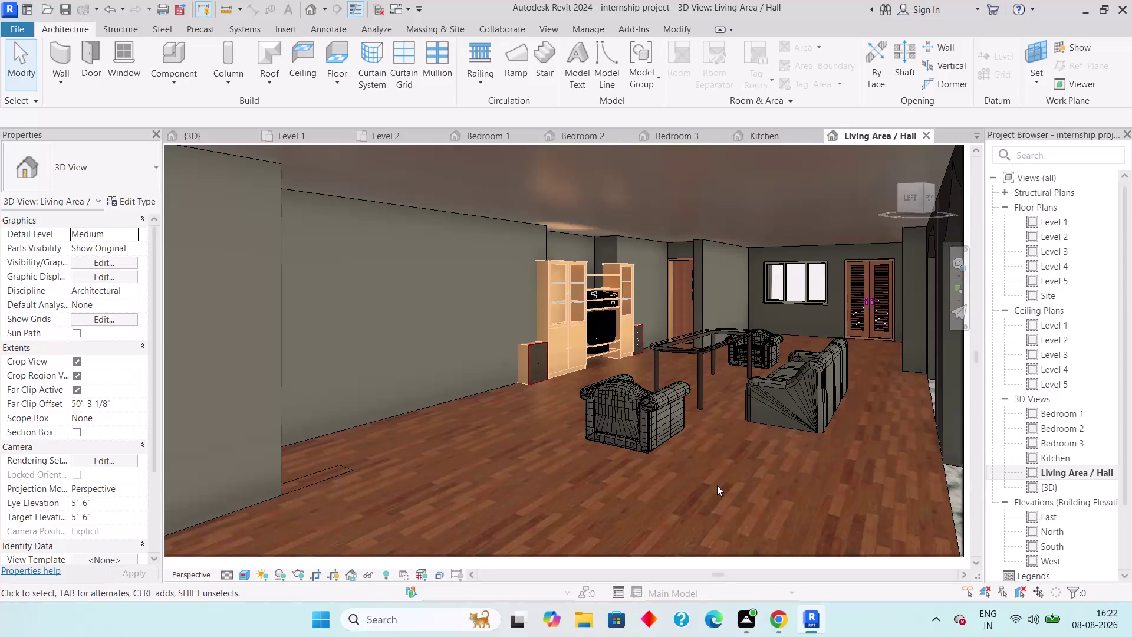
Pan and zoom around the furnished living area view.
scroll(down, 3)
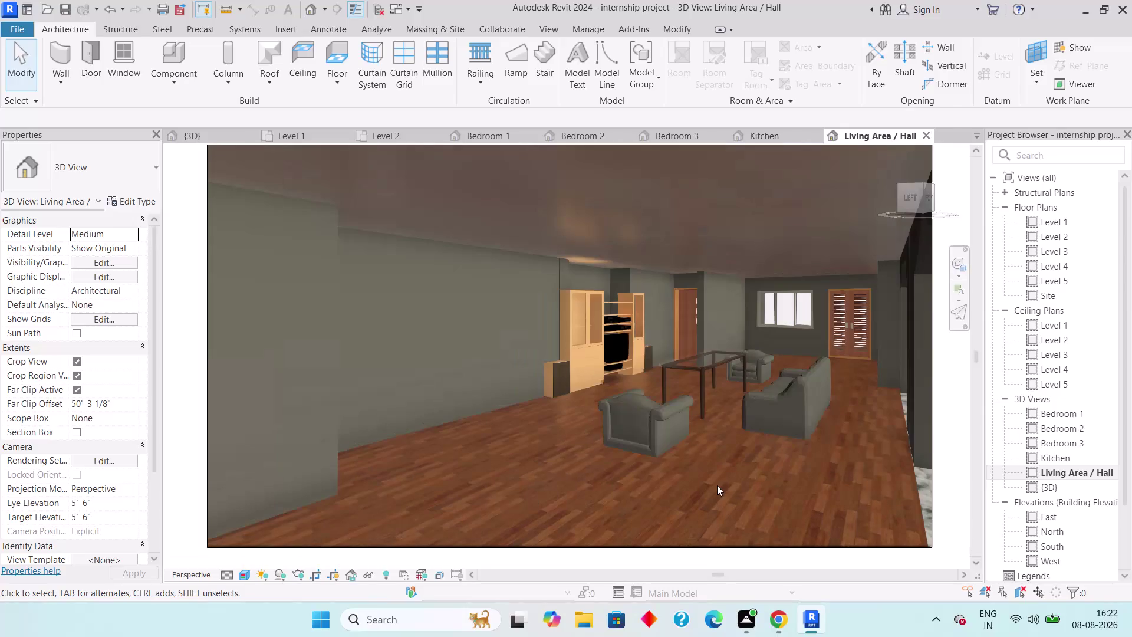
middle_drag(719, 489, 722, 520)
scroll(up, 3)
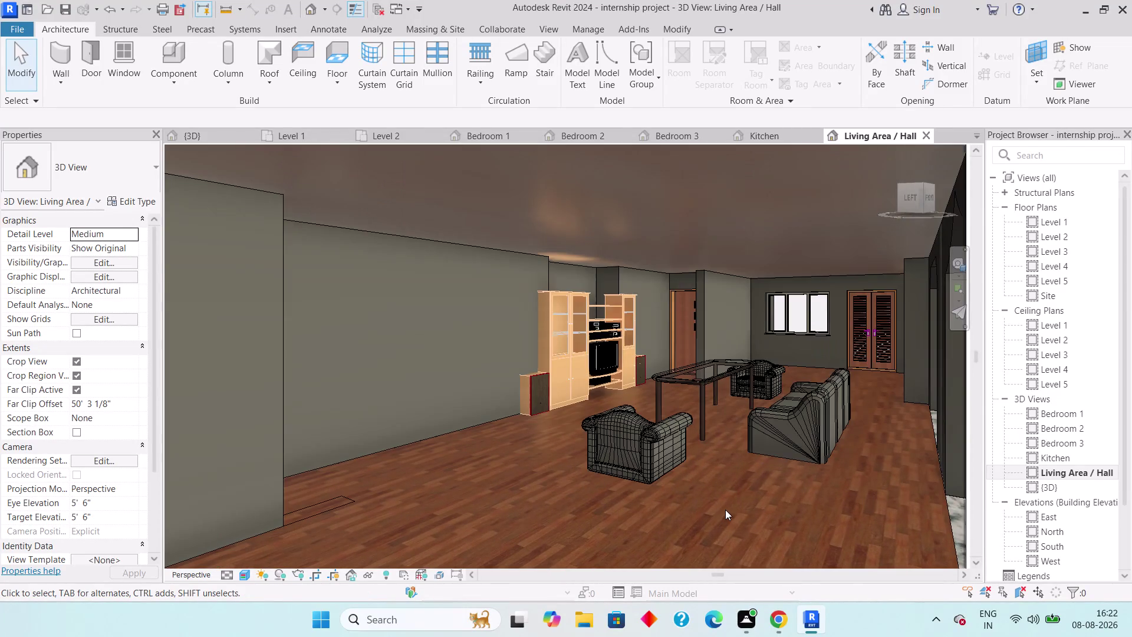
scroll(down, 3)
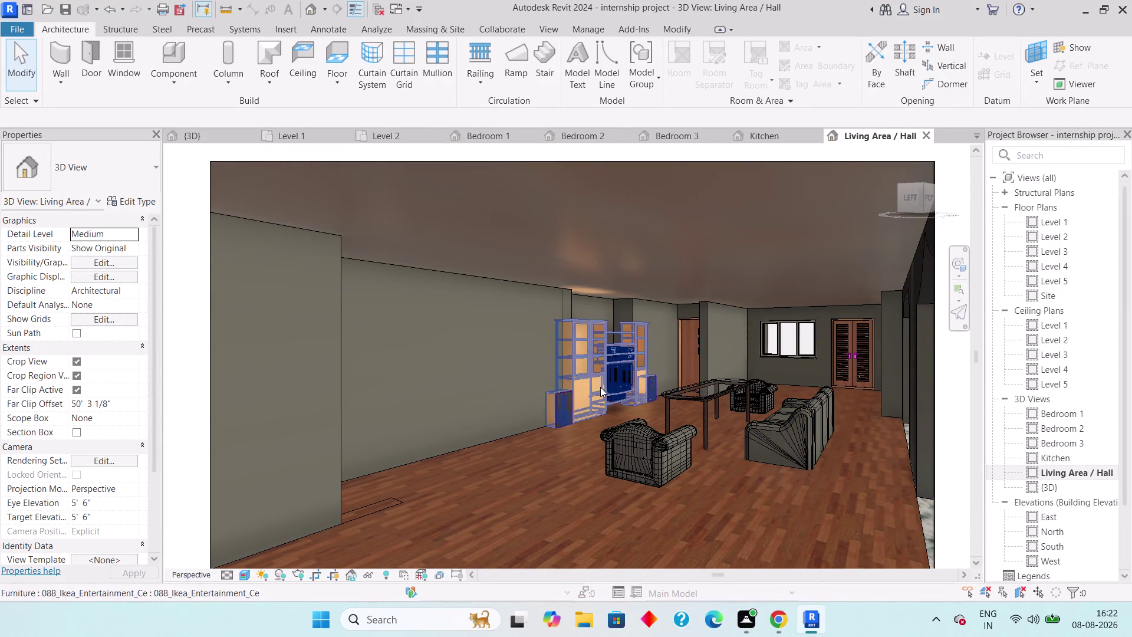
scroll(up, 3)
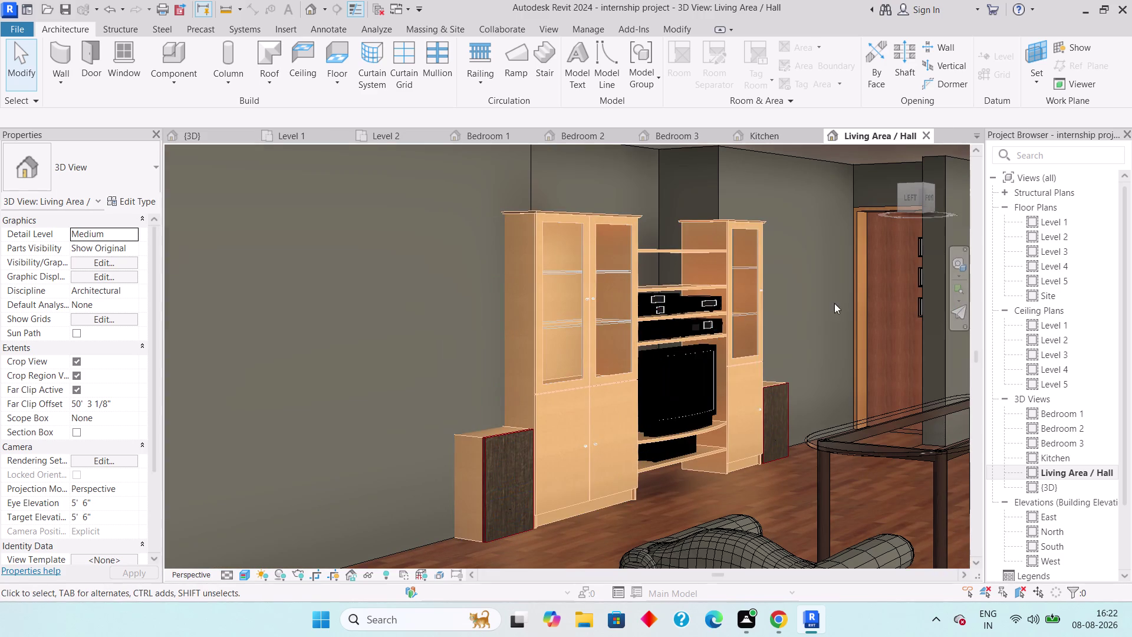
scroll(down, 3)
scroll(down, 3)
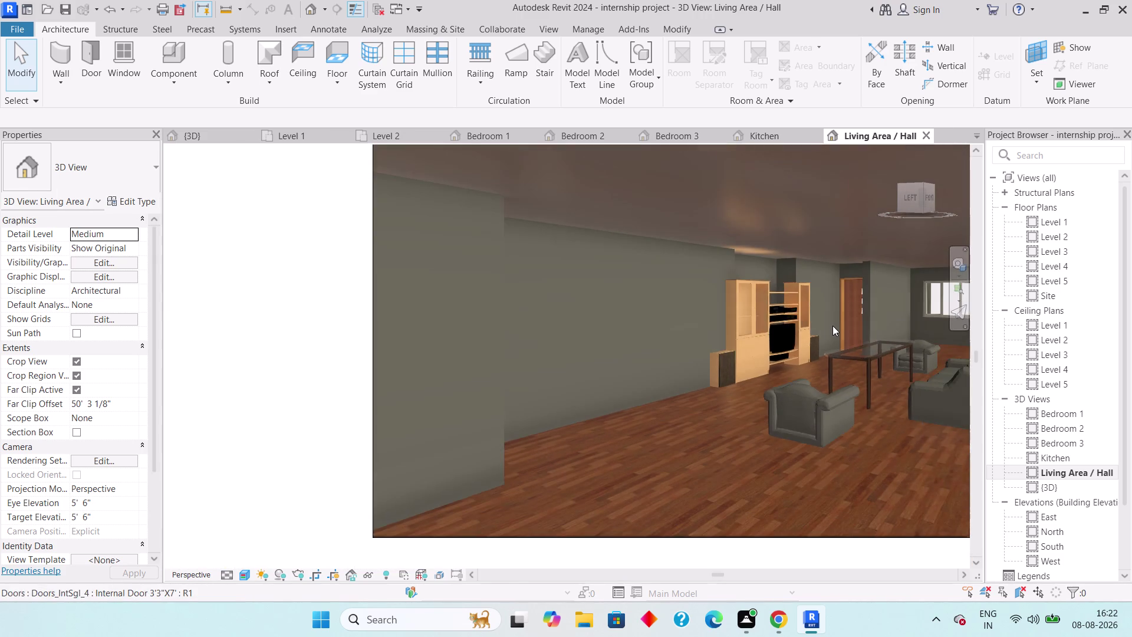
scroll(down, 3)
middle_drag(700, 379, 671, 413)
scroll(up, 3)
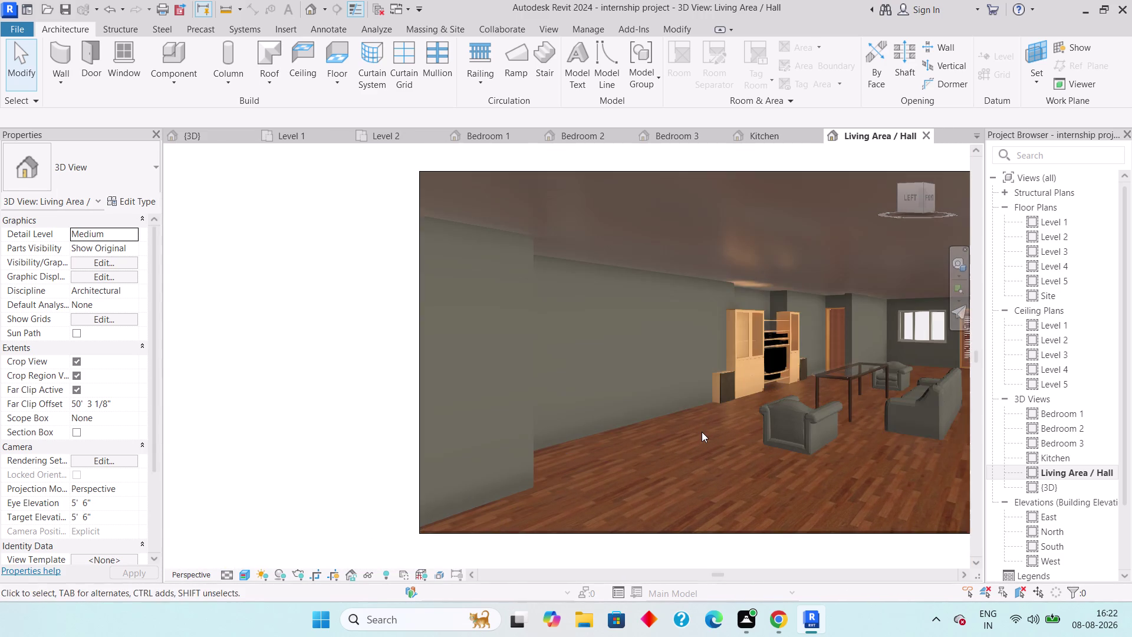
middle_drag(702, 431, 616, 444)
middle_drag(620, 439, 560, 435)
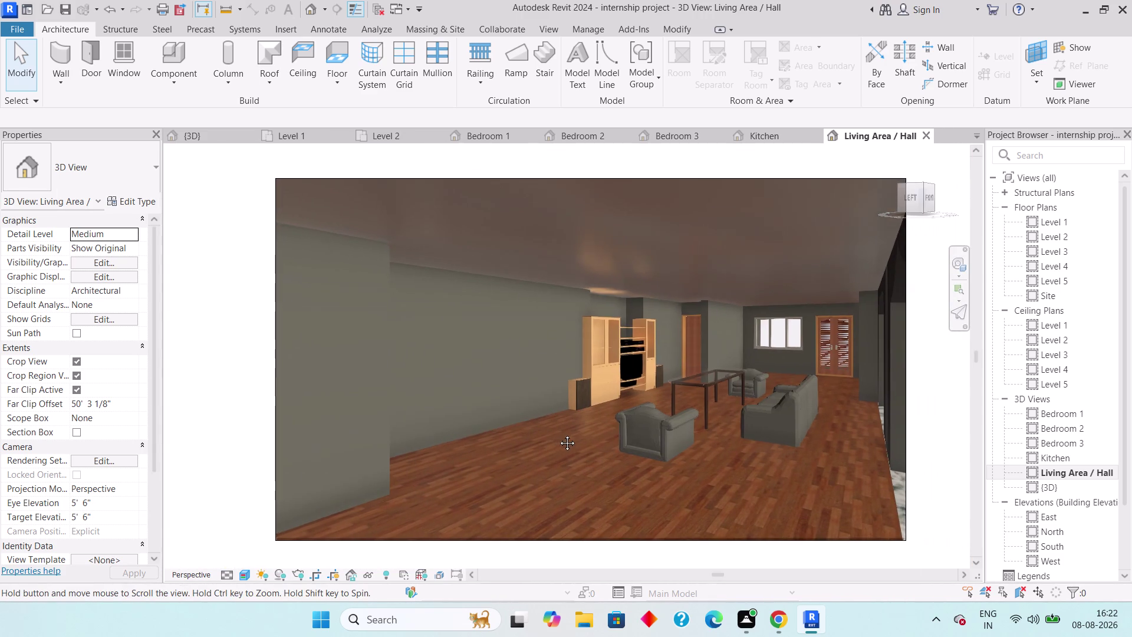
middle_drag(560, 434, 546, 434)
scroll(up, 3)
middle_drag(557, 442, 565, 451)
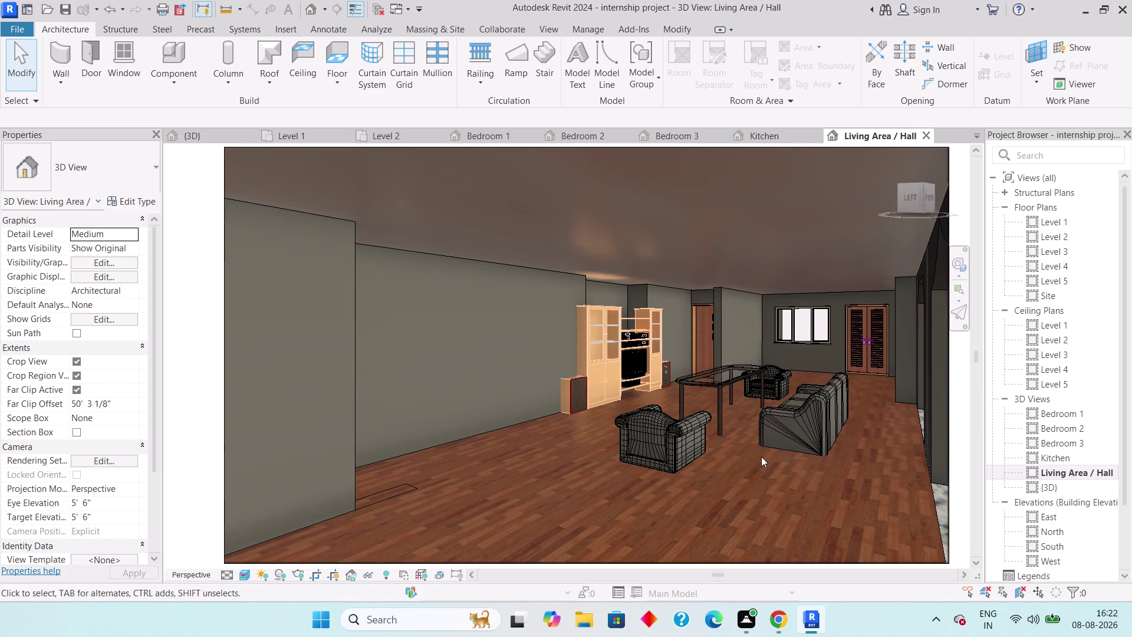
scroll(up, 3)
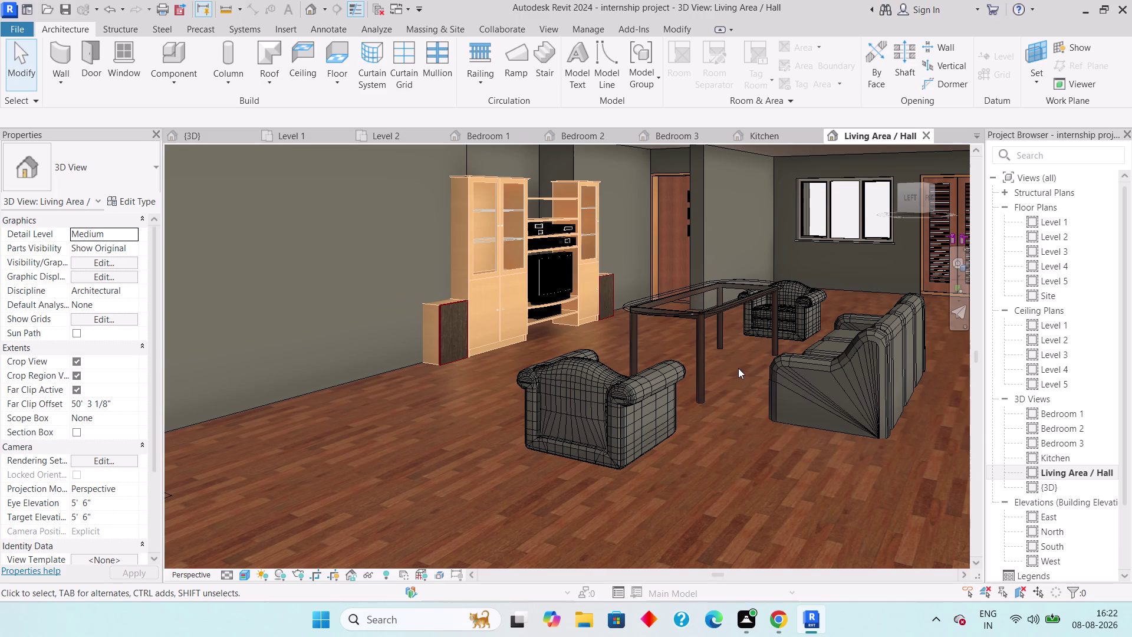
scroll(down, 3)
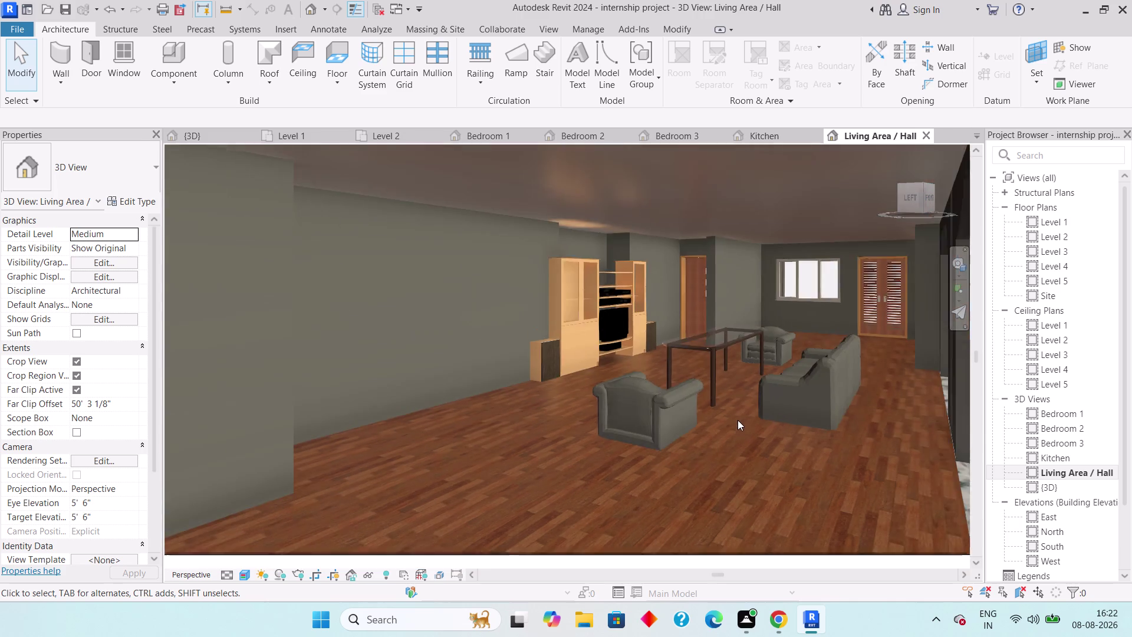
scroll(down, 3)
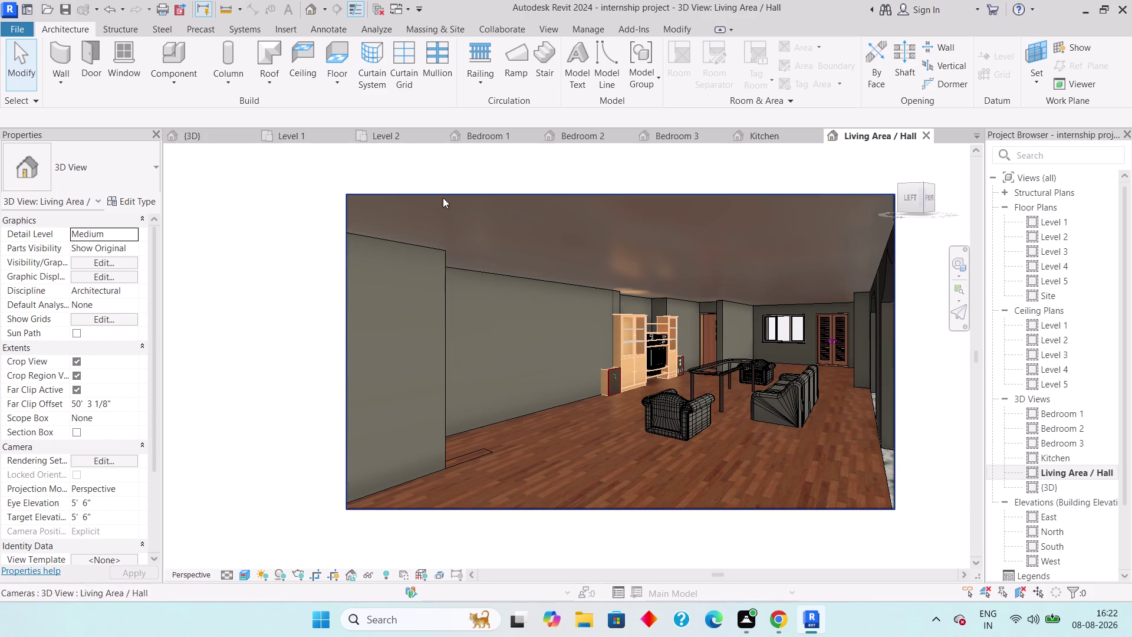
Switch to the overall {3D} house view and open the Material Browser.
click(209, 138)
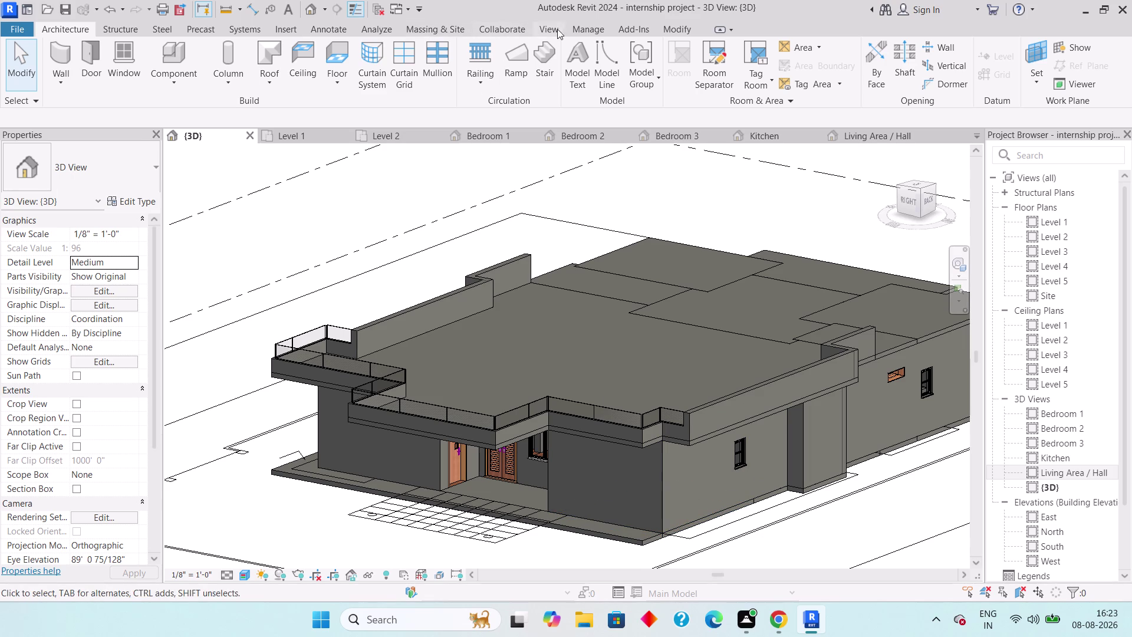
click(587, 27)
click(64, 59)
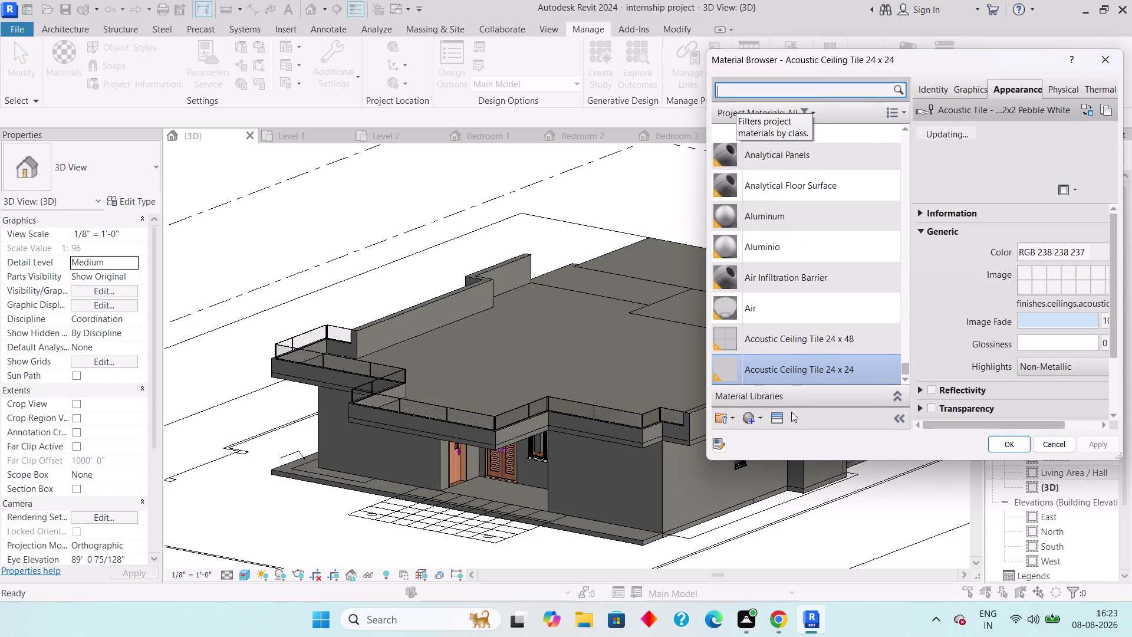
Create a new material named 'Beige Colour', then bring up the Asset Browser.
click(750, 417)
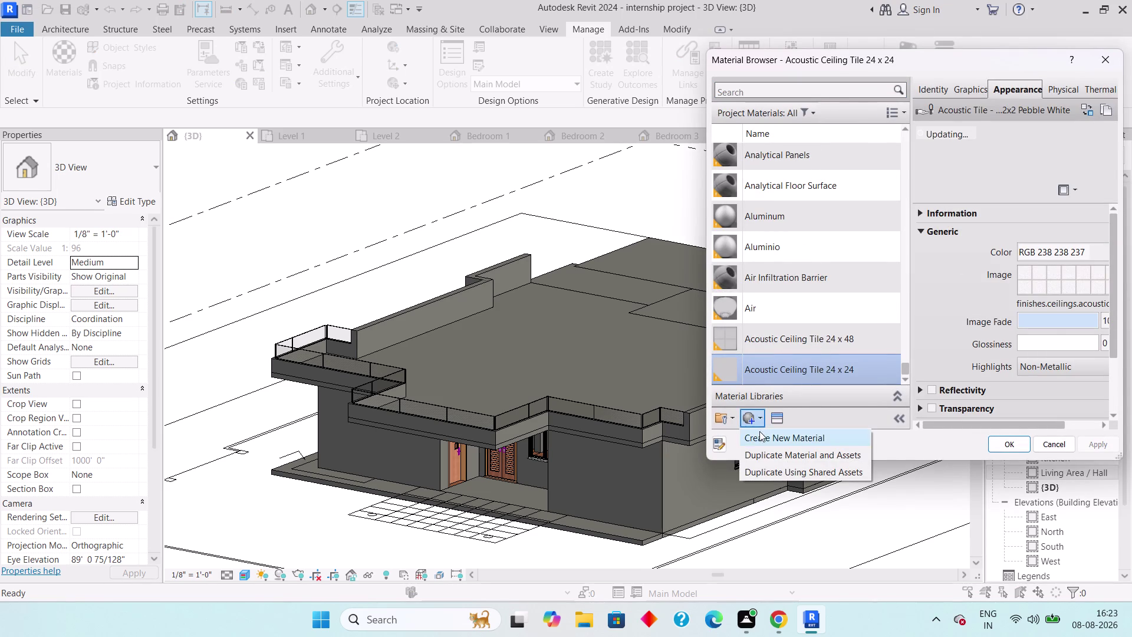
click(761, 433)
right_click(765, 262)
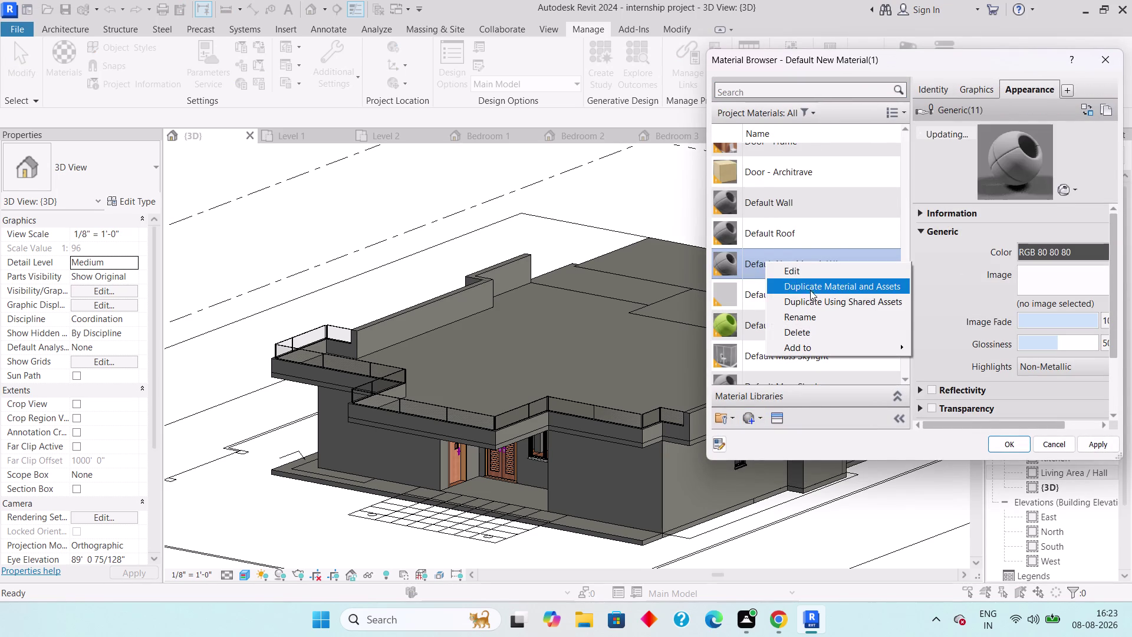
click(813, 309)
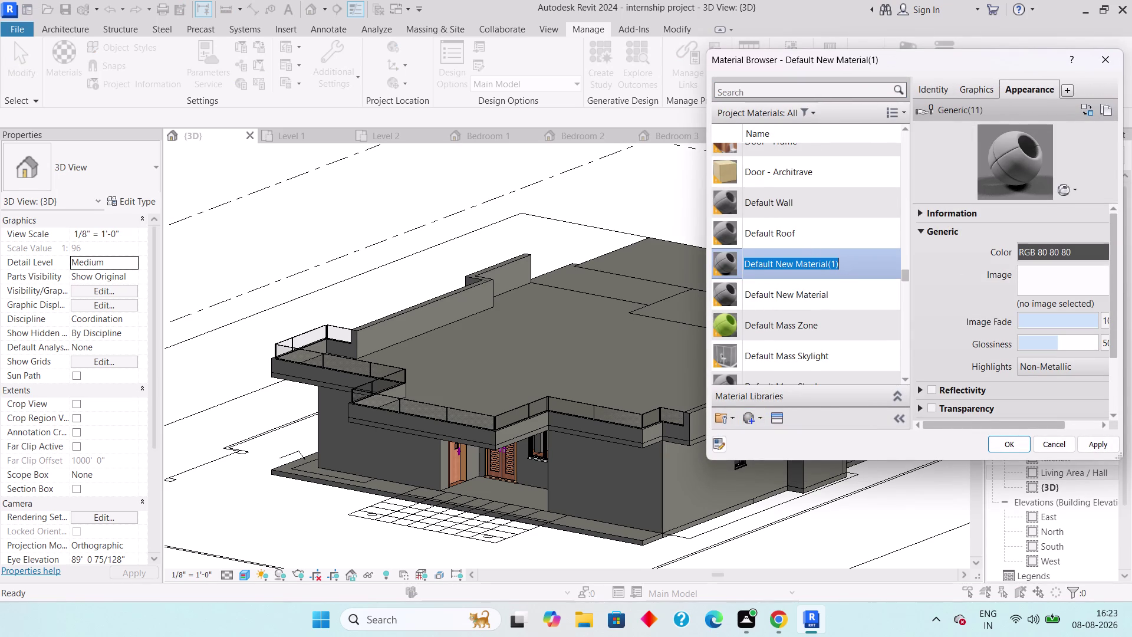
key(shift+b)
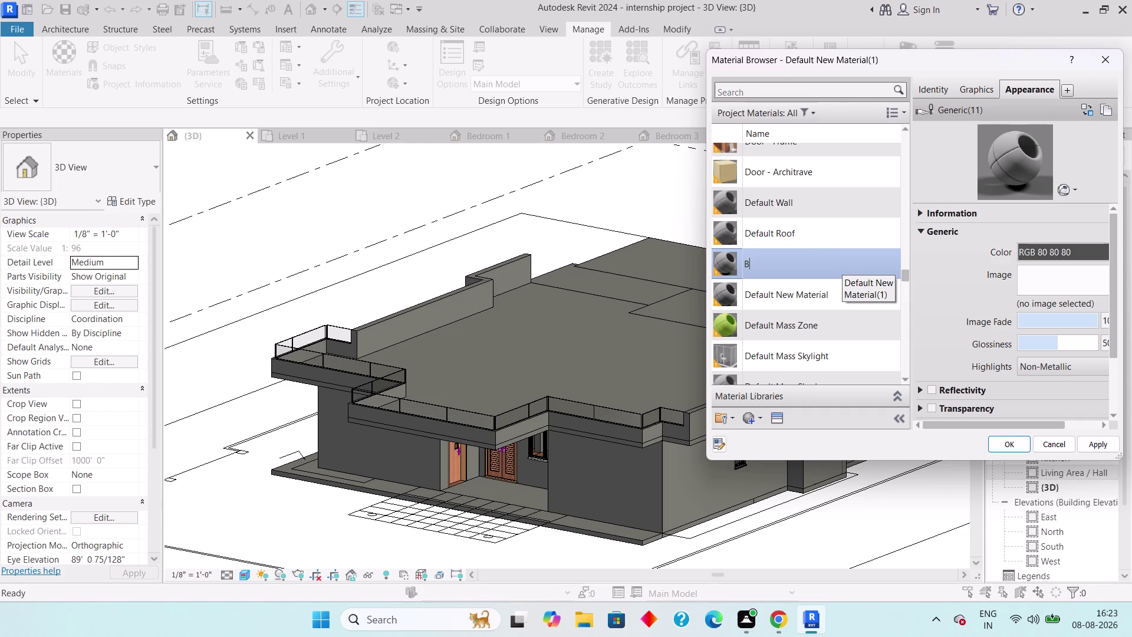
text(ei)
text(ge)
key(space)
text(C)
text(olour)
key(Return)
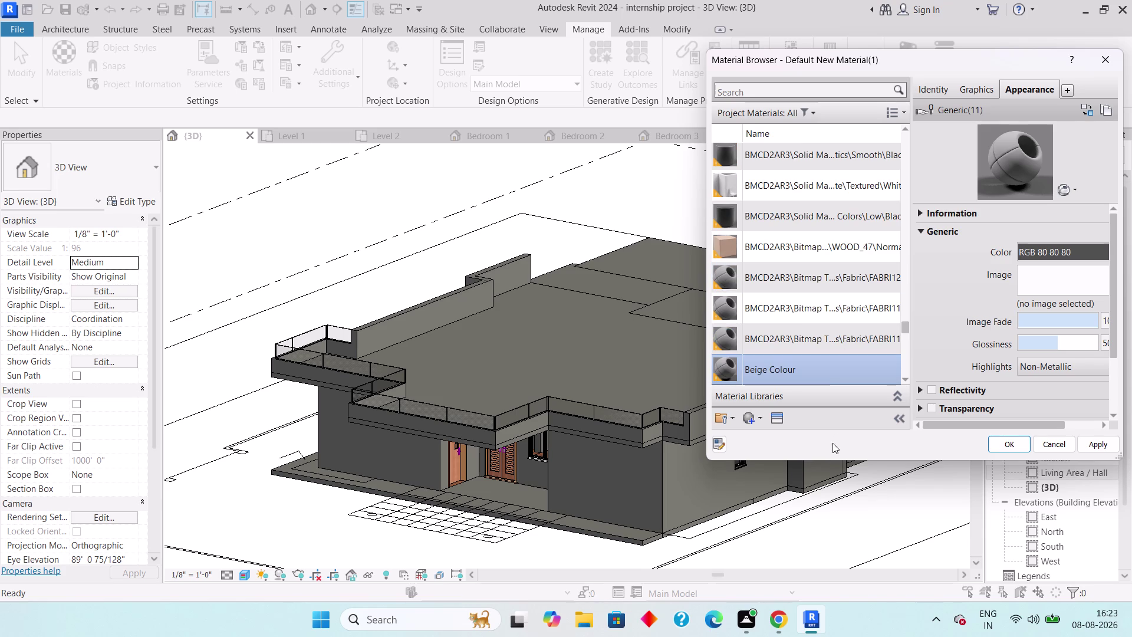
click(775, 421)
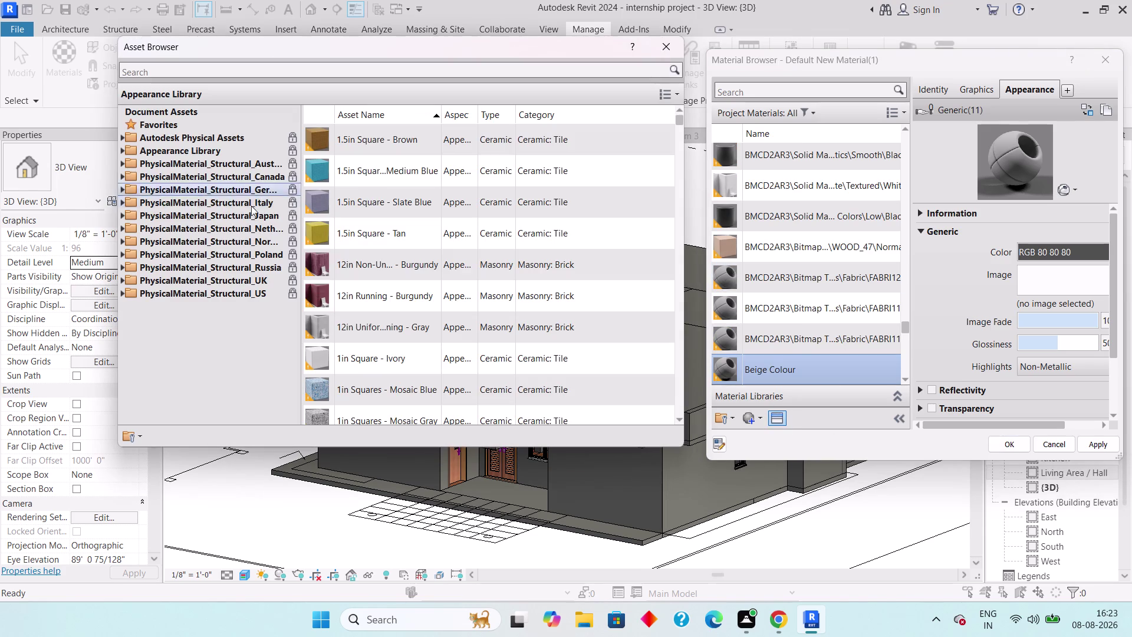
Search the Appearance Library for 'beige' assets.
double_click(214, 151)
click(255, 66)
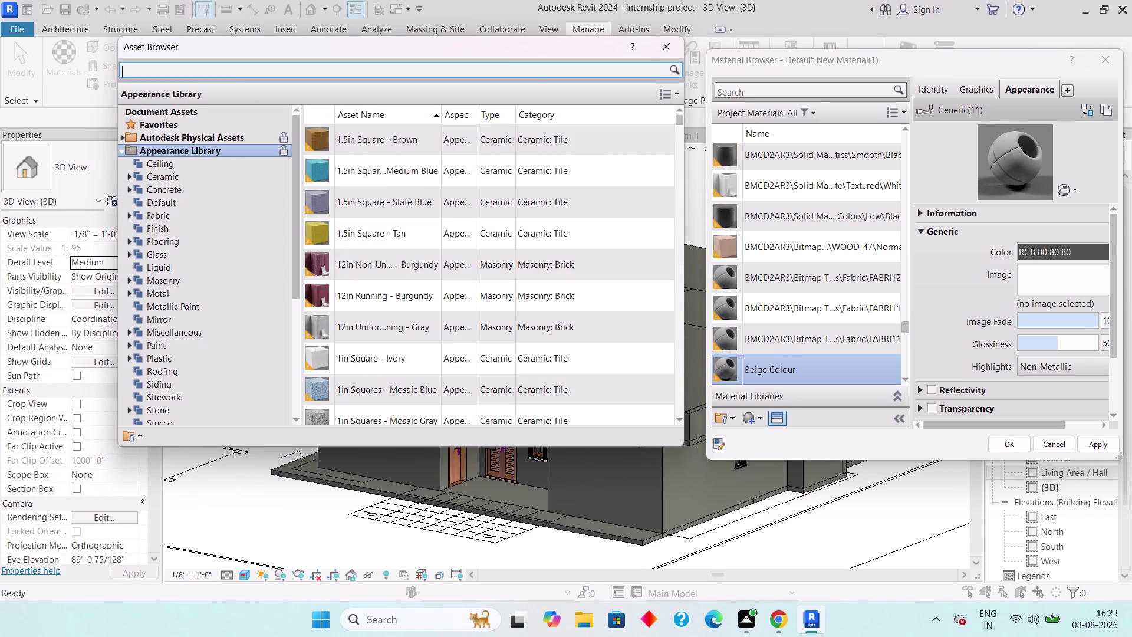
text(bei)
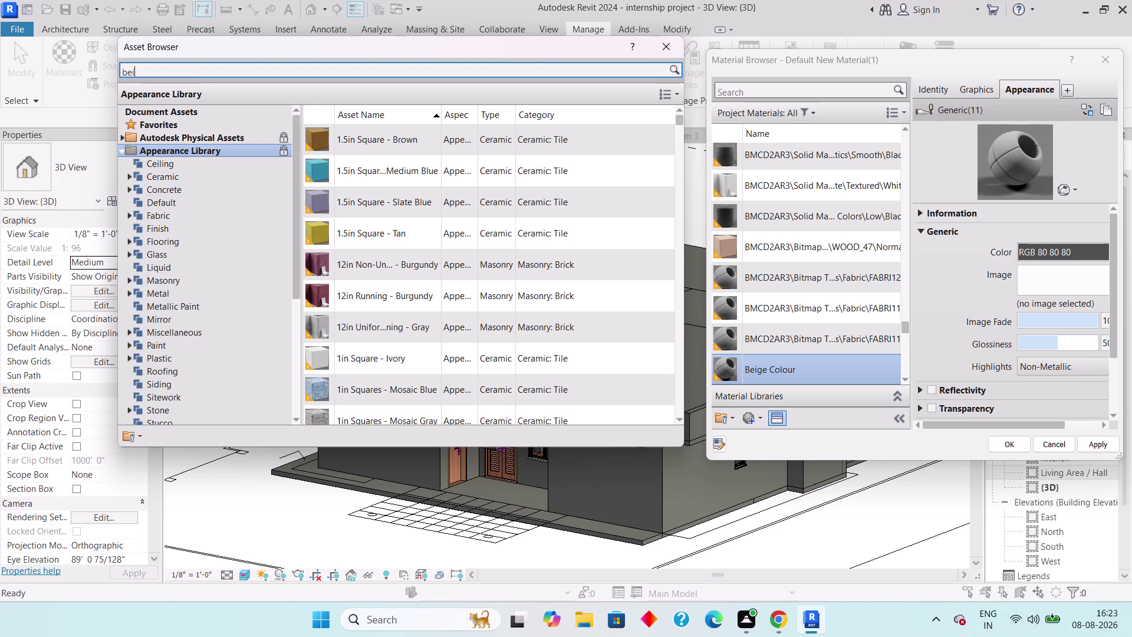
text(g)
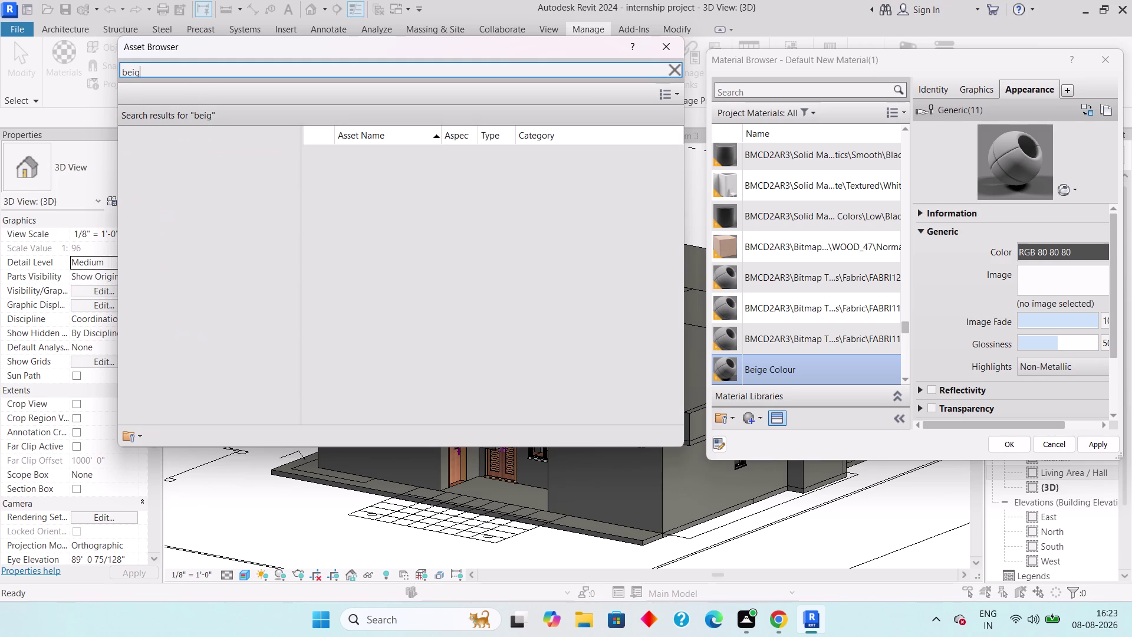
key(e)
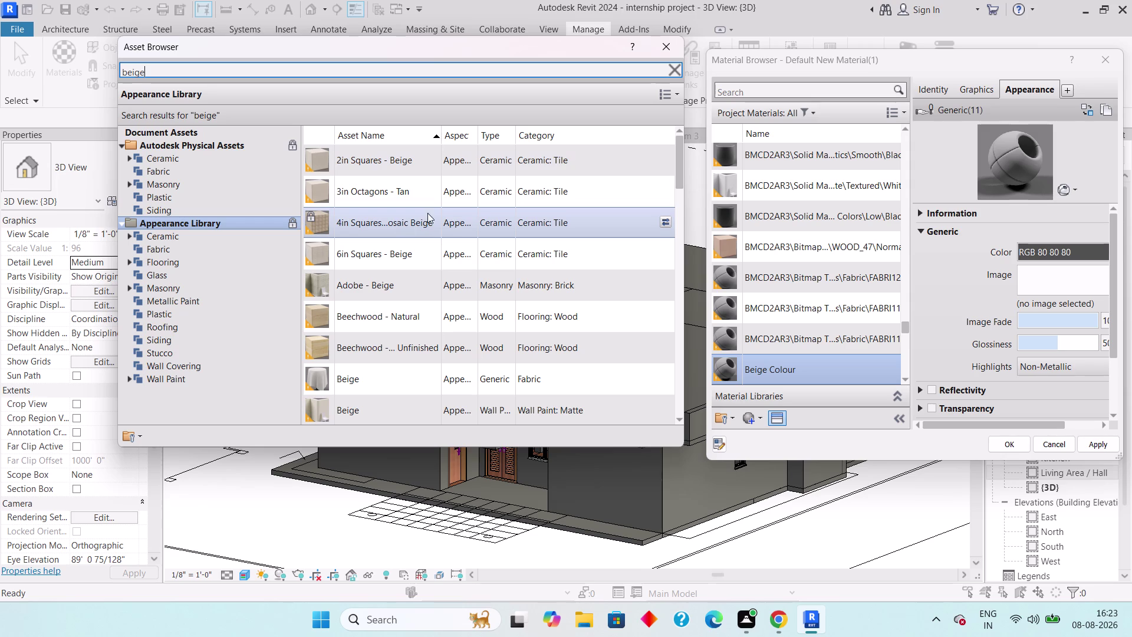
Apply the 1.5in Square - Brown ceramic appearance, then close both browsers.
click(318, 217)
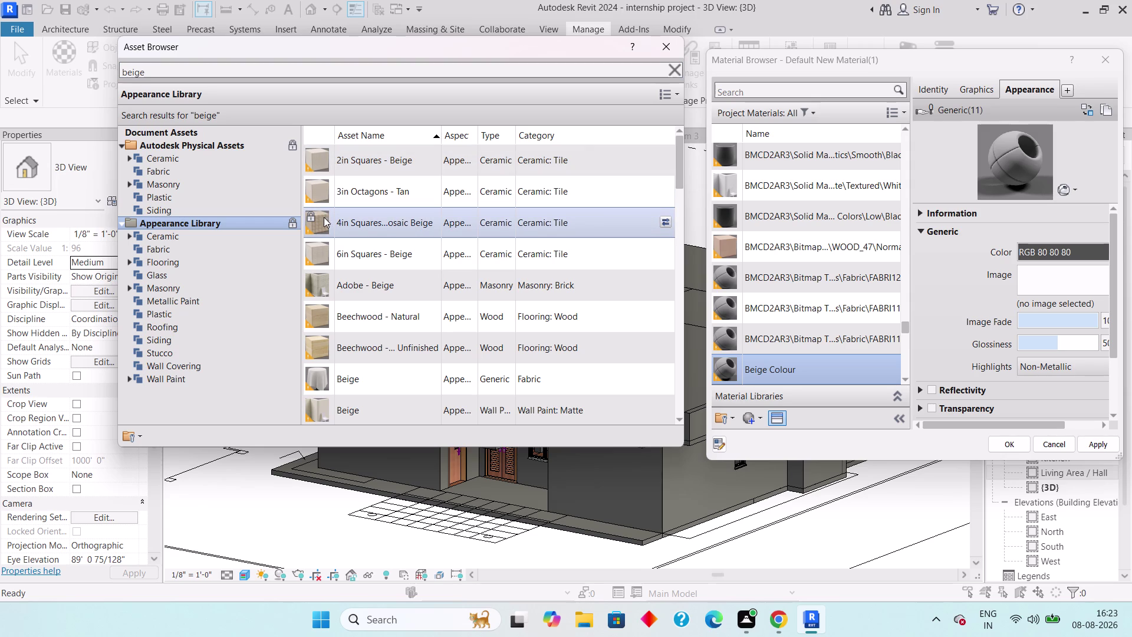
click(664, 220)
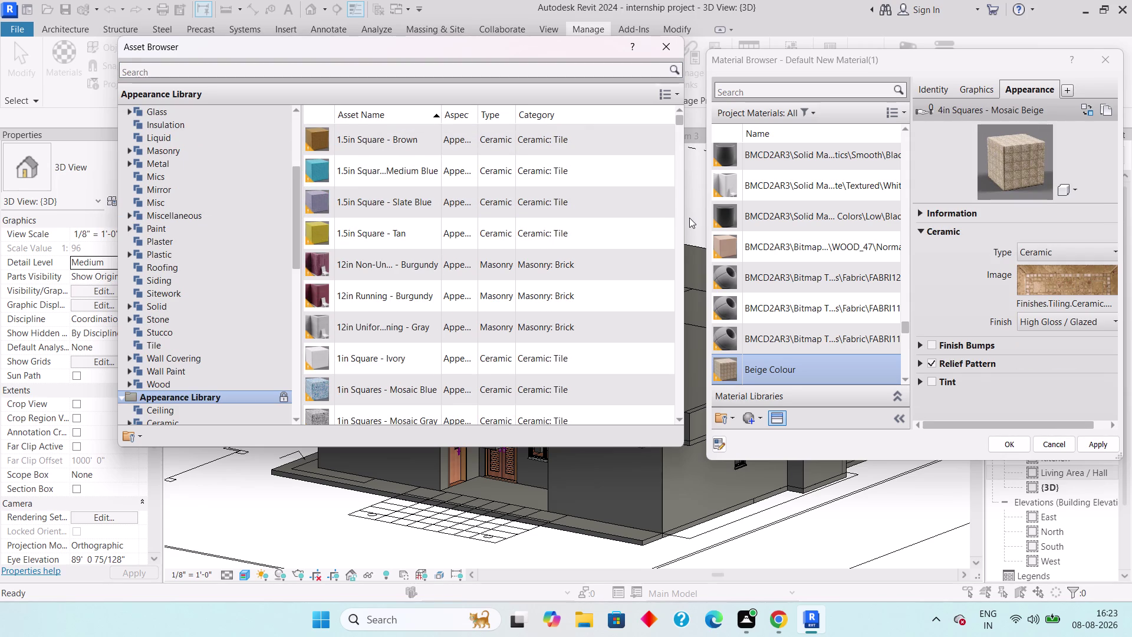
click(661, 134)
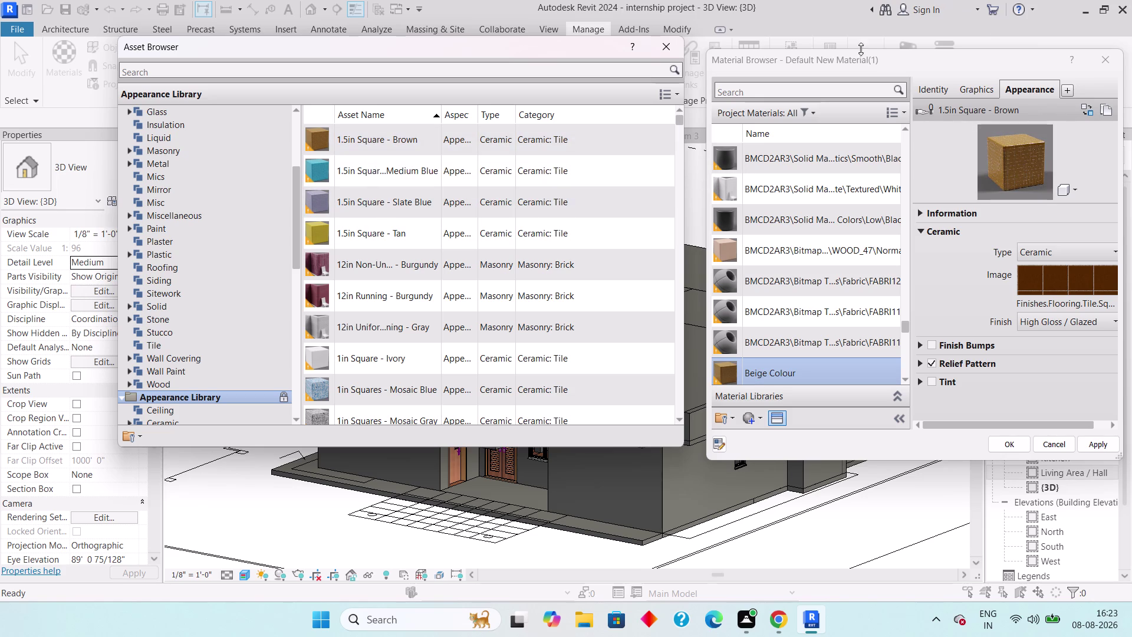
click(674, 42)
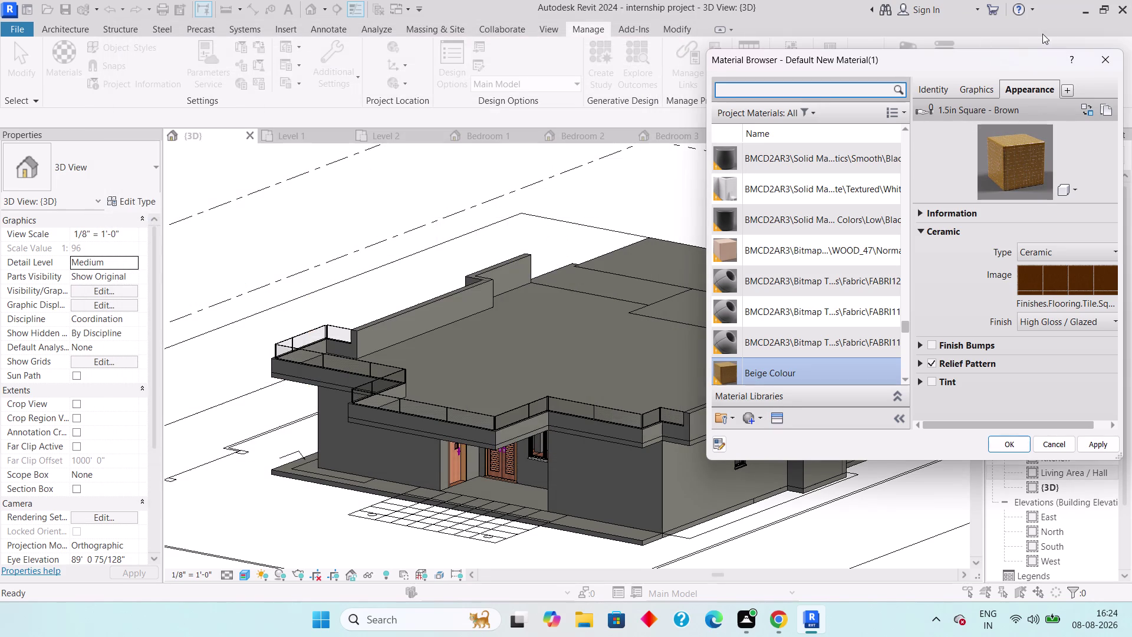
click(1103, 51)
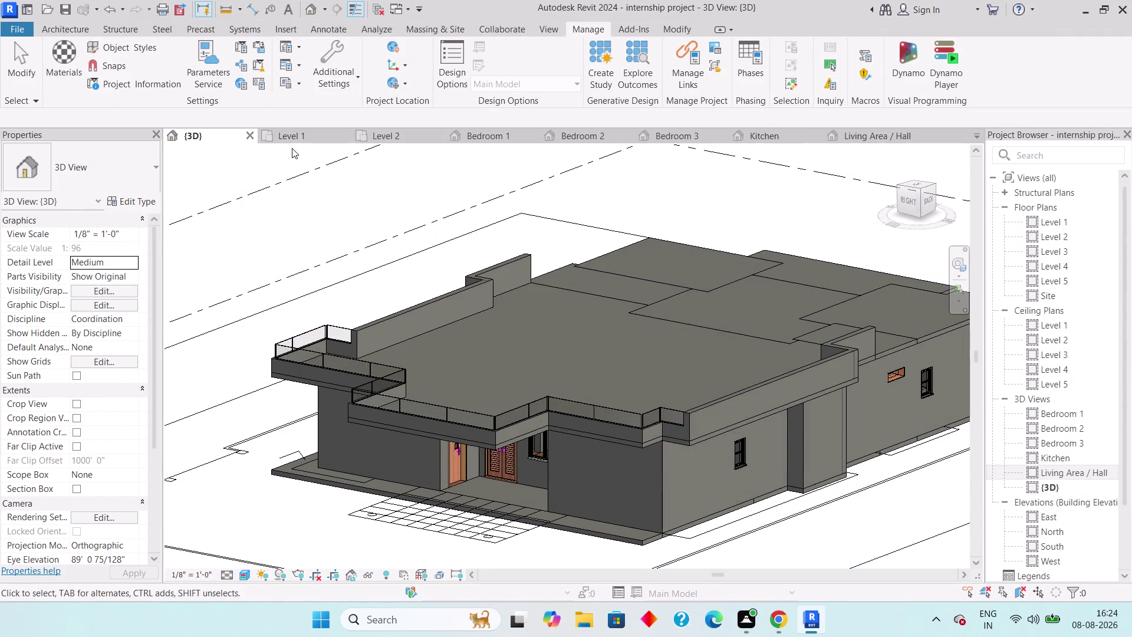
click(293, 140)
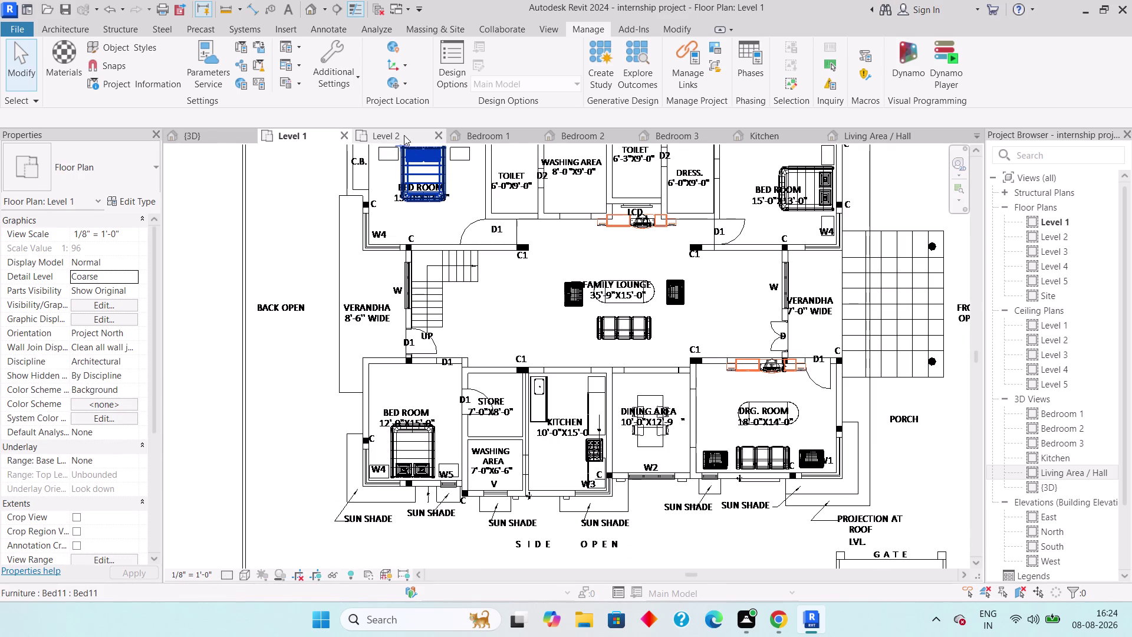
click(189, 139)
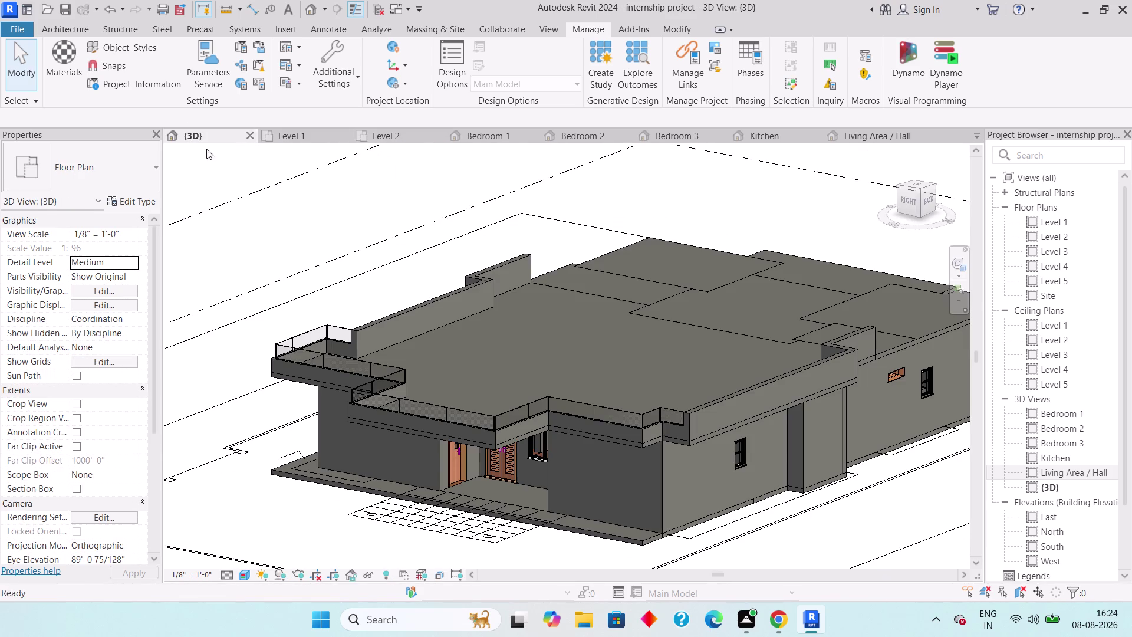
click(317, 133)
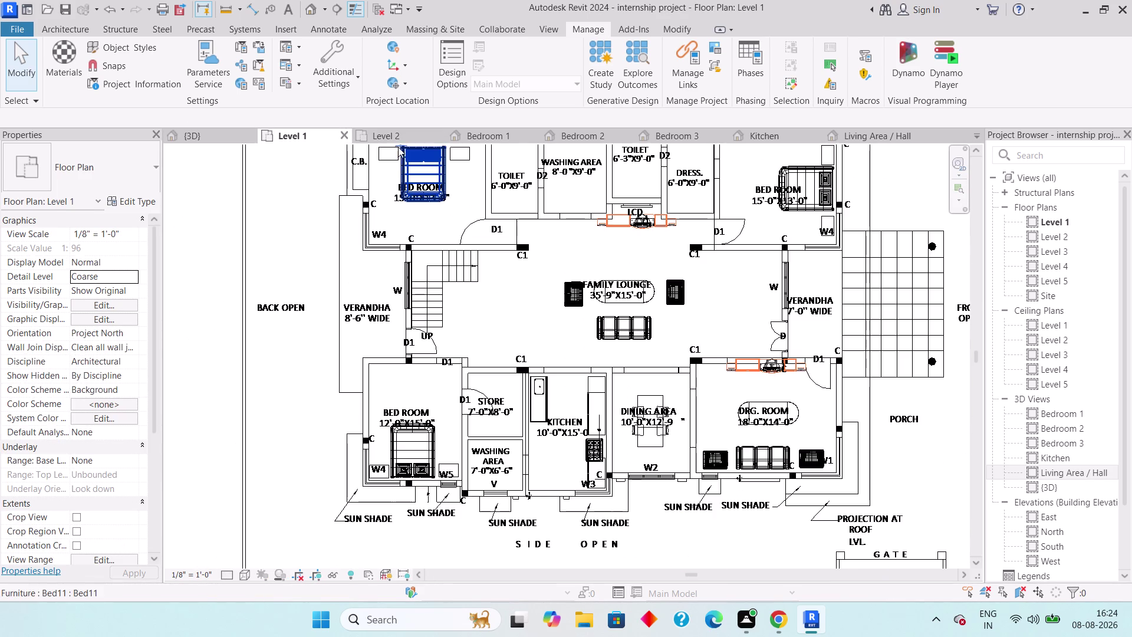
click(398, 136)
click(505, 128)
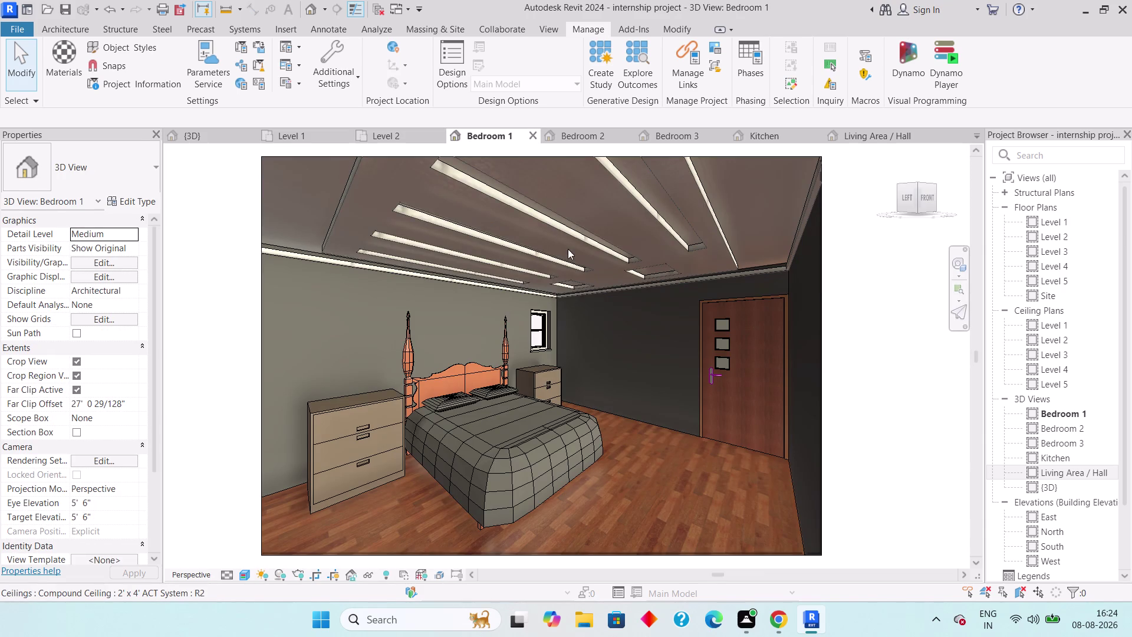
key(Right)
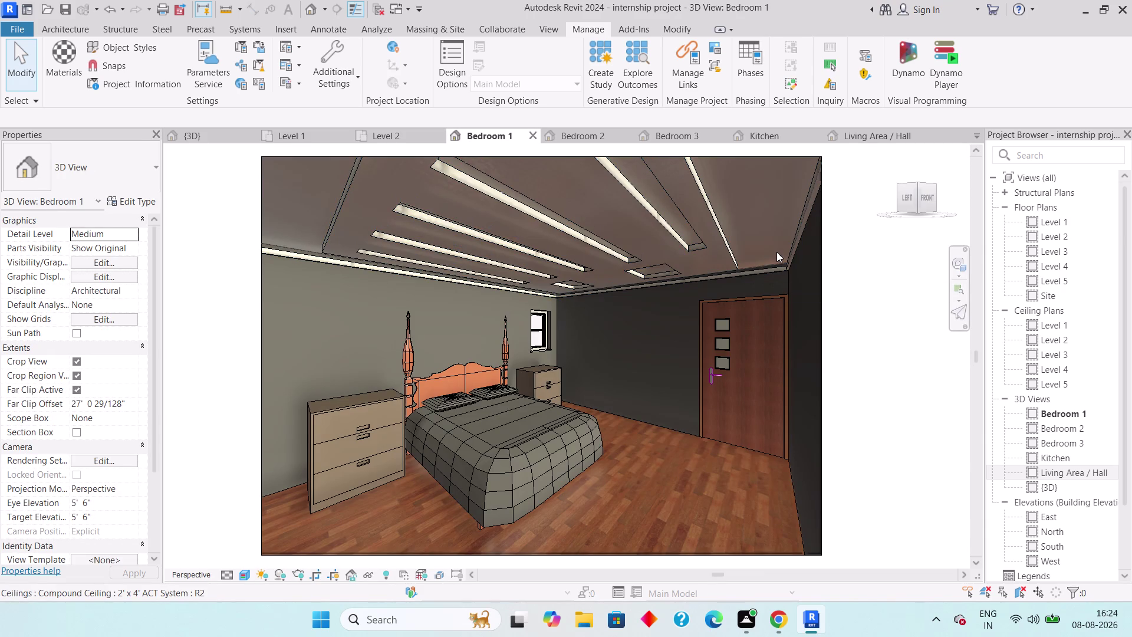
click(579, 134)
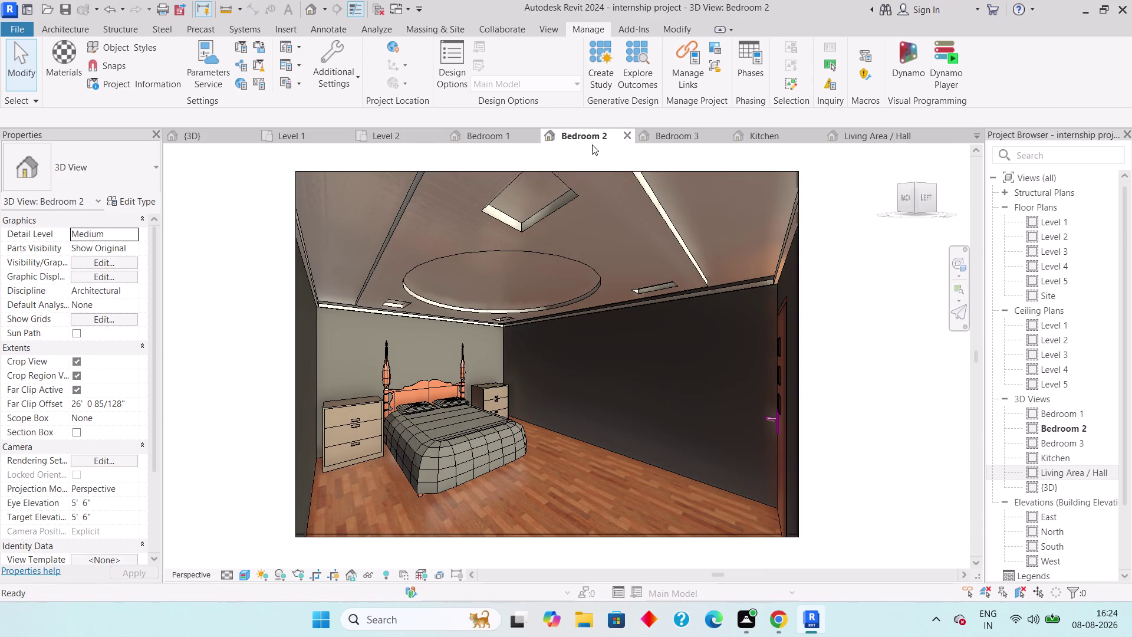
click(690, 142)
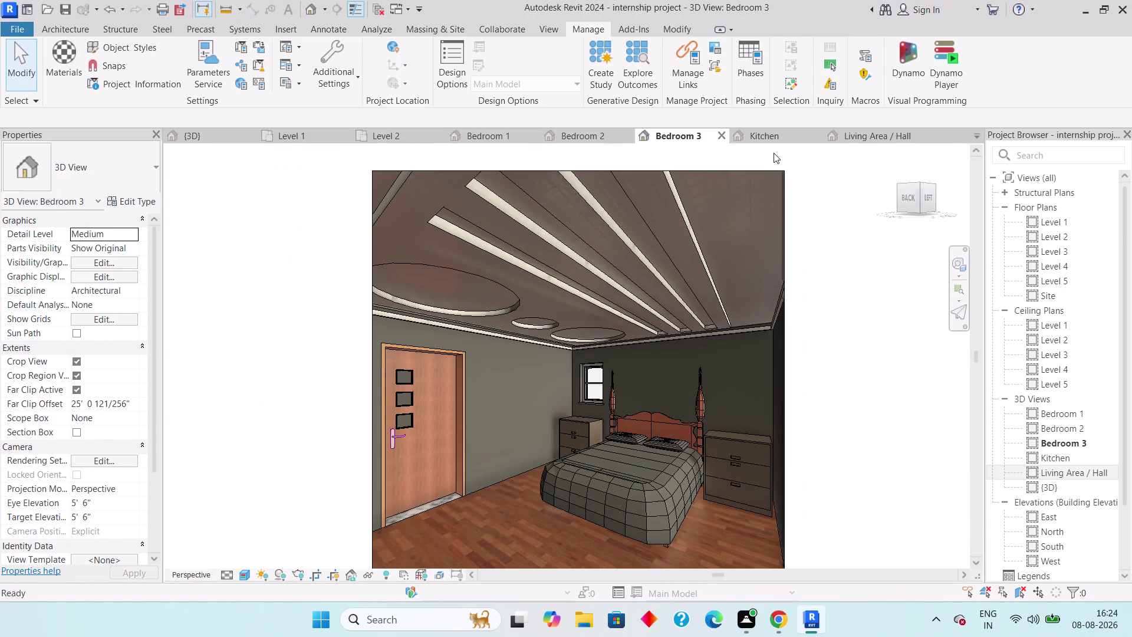
click(774, 140)
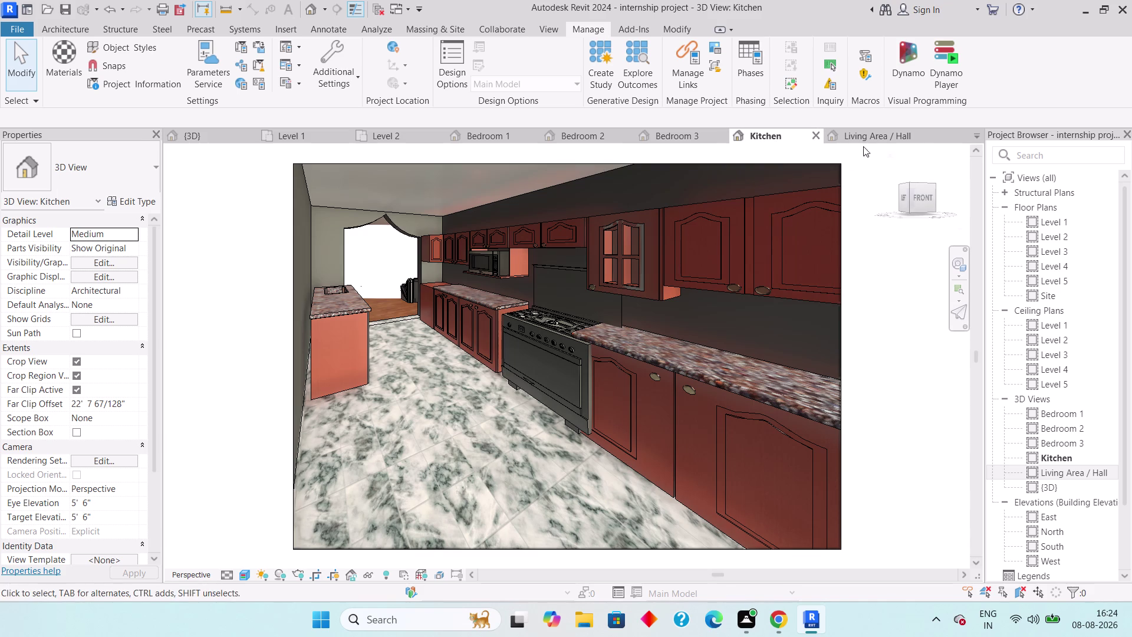
click(871, 137)
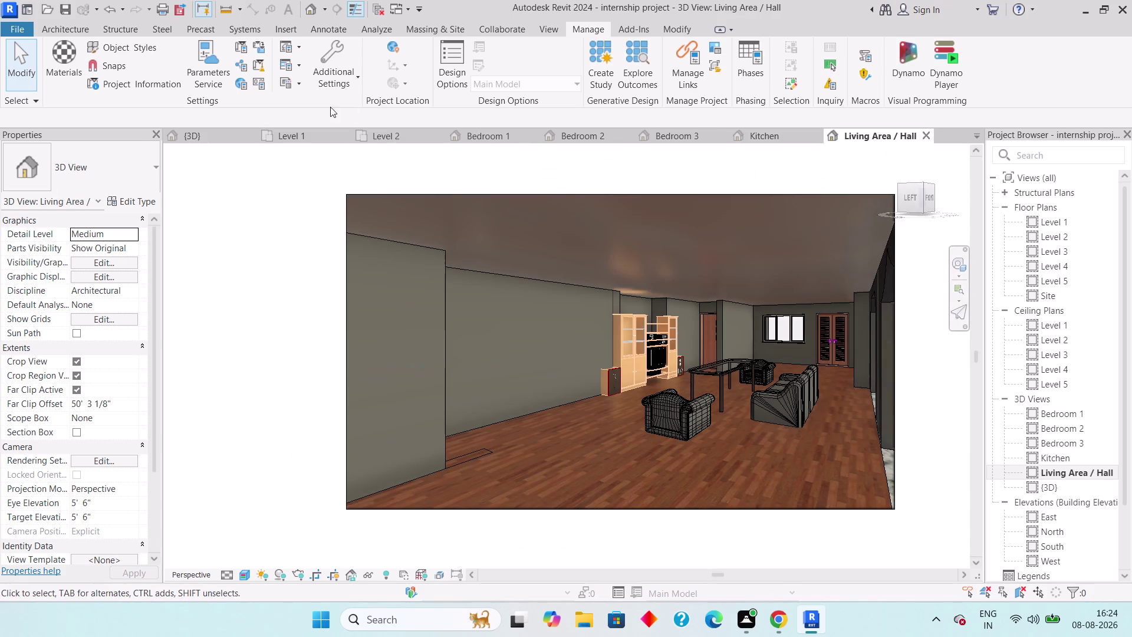
click(200, 136)
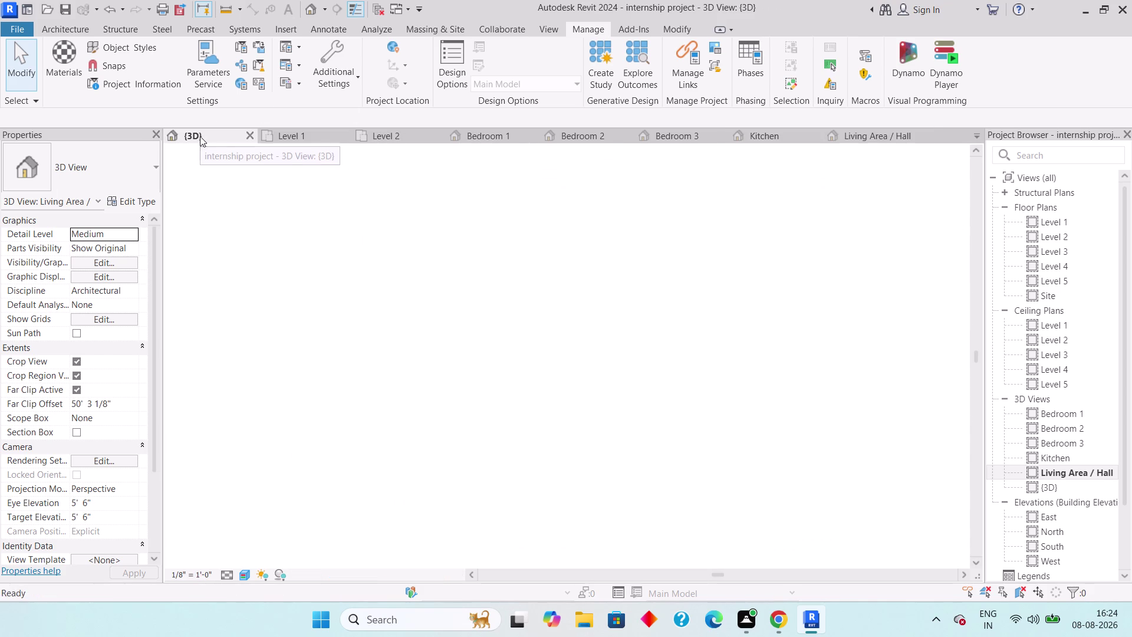
Tick Section Box under Extents in the {3D} view's Properties.
scroll(down, 3)
scroll(down, 3)
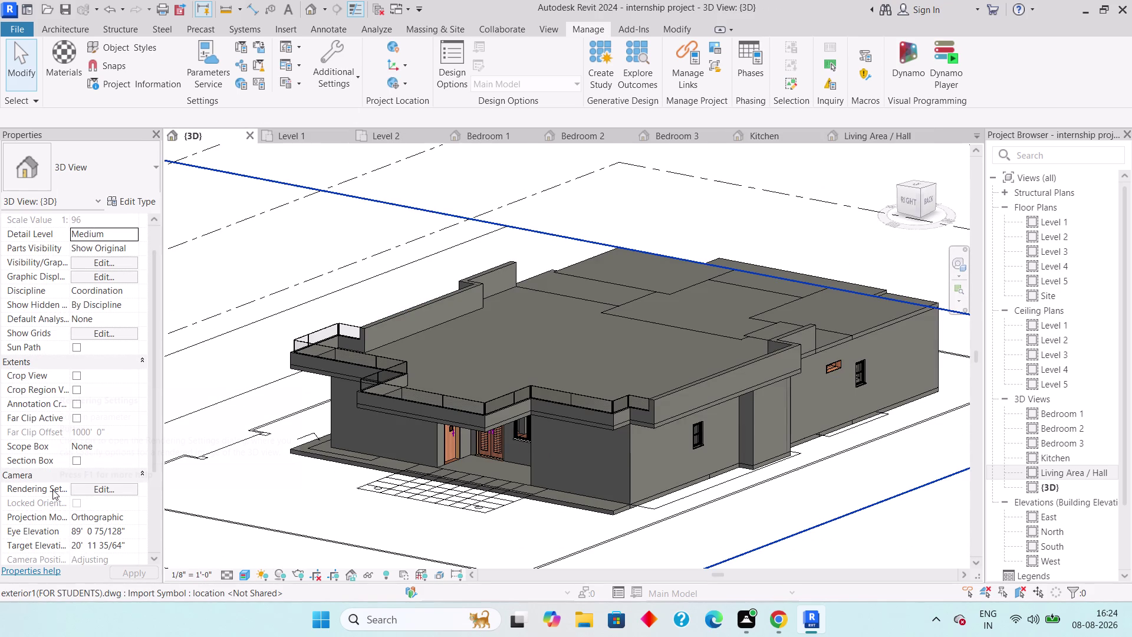
scroll(down, 3)
scroll(down, 3)
scroll(down, 3)
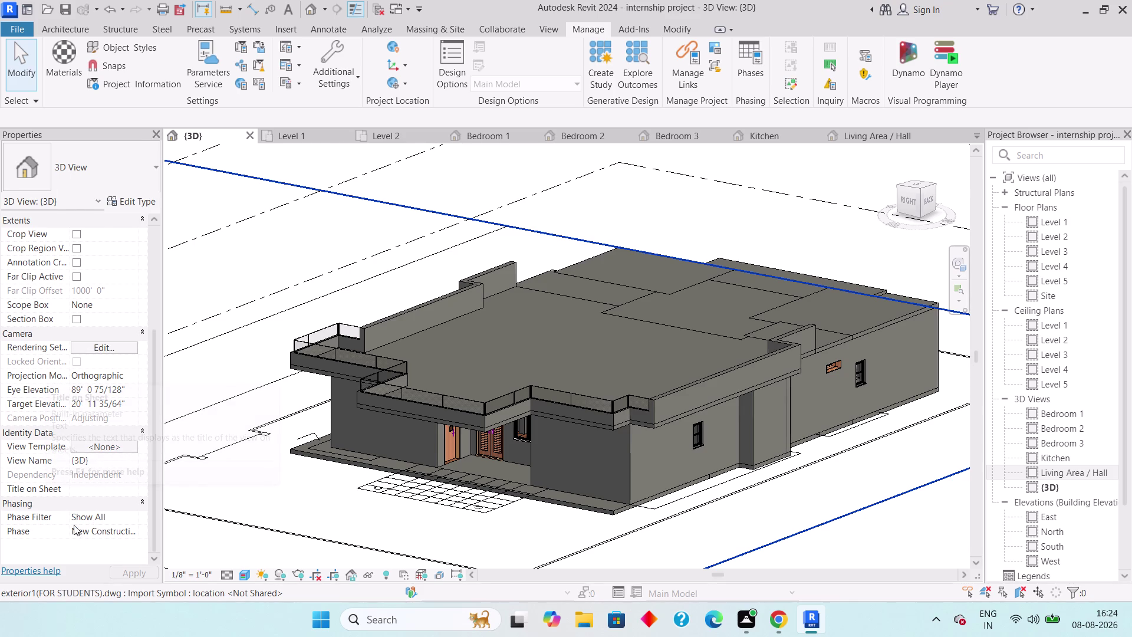
scroll(up, 3)
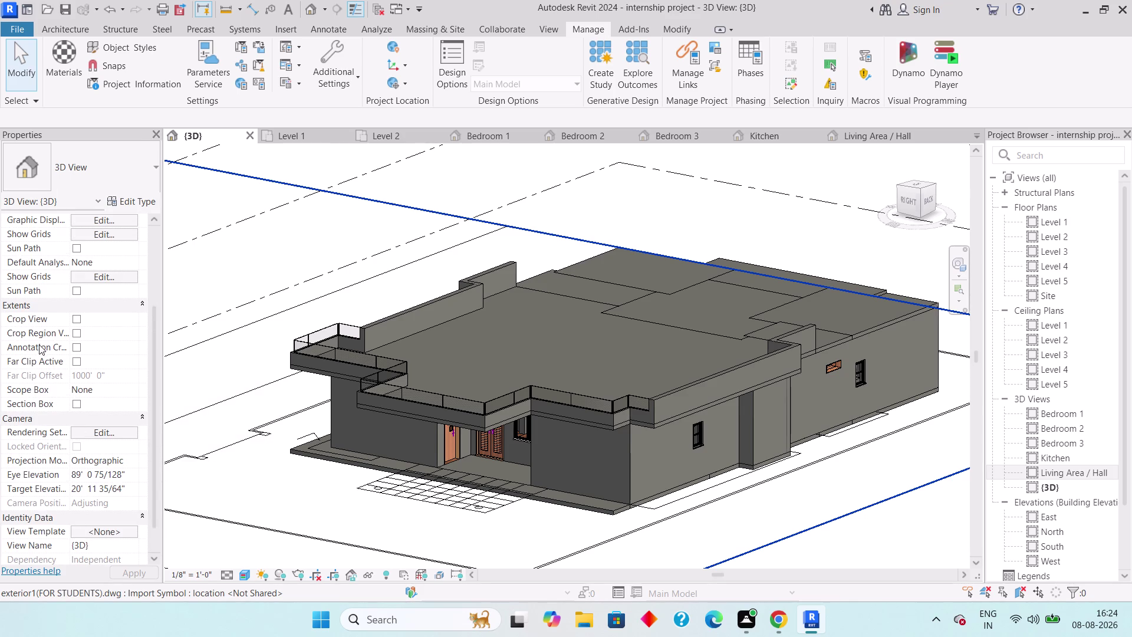
scroll(up, 3)
scroll(up, 3)
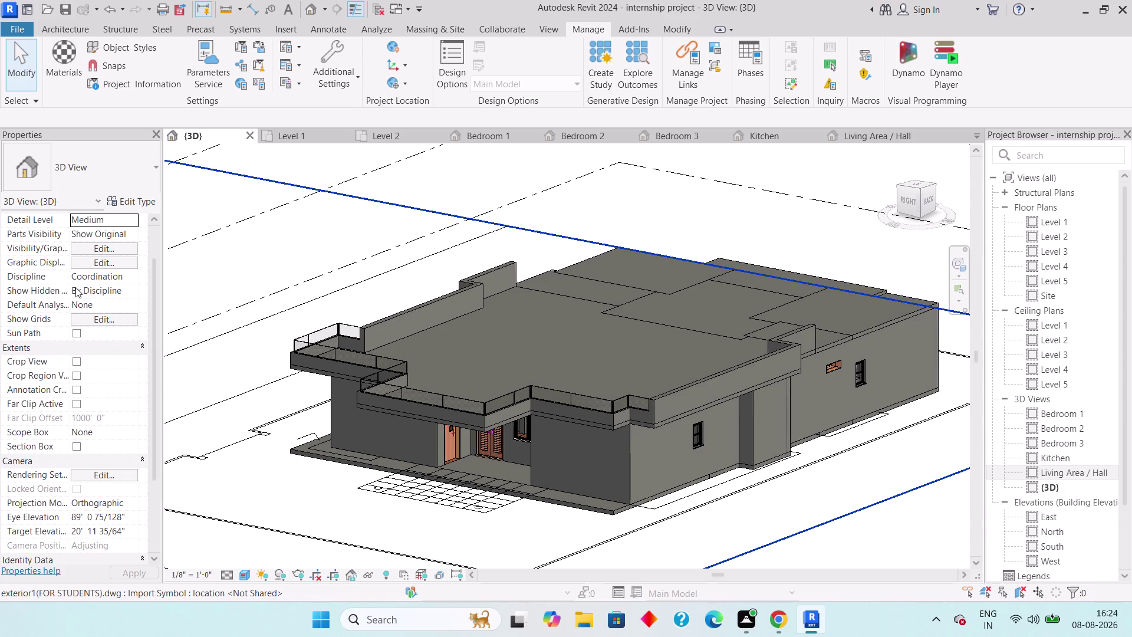
scroll(up, 3)
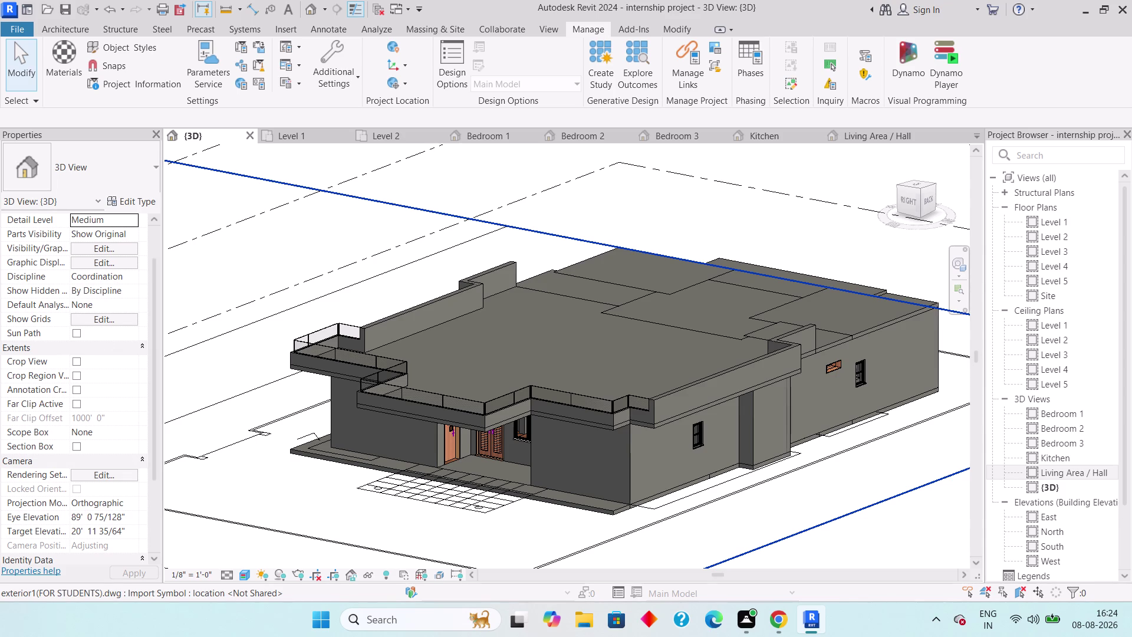
click(69, 486)
click(75, 490)
Orbit to a top-down view of the site and select the imported exterior plan.
scroll(down, 3)
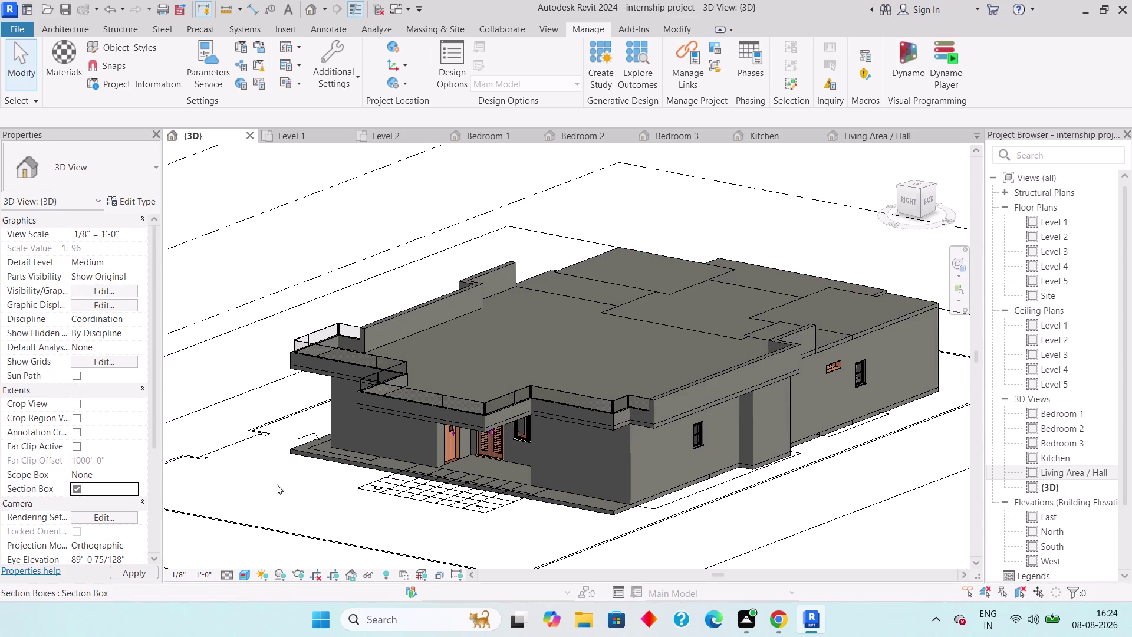
scroll(down, 3)
middle_drag(354, 416, 328, 517)
scroll(down, 3)
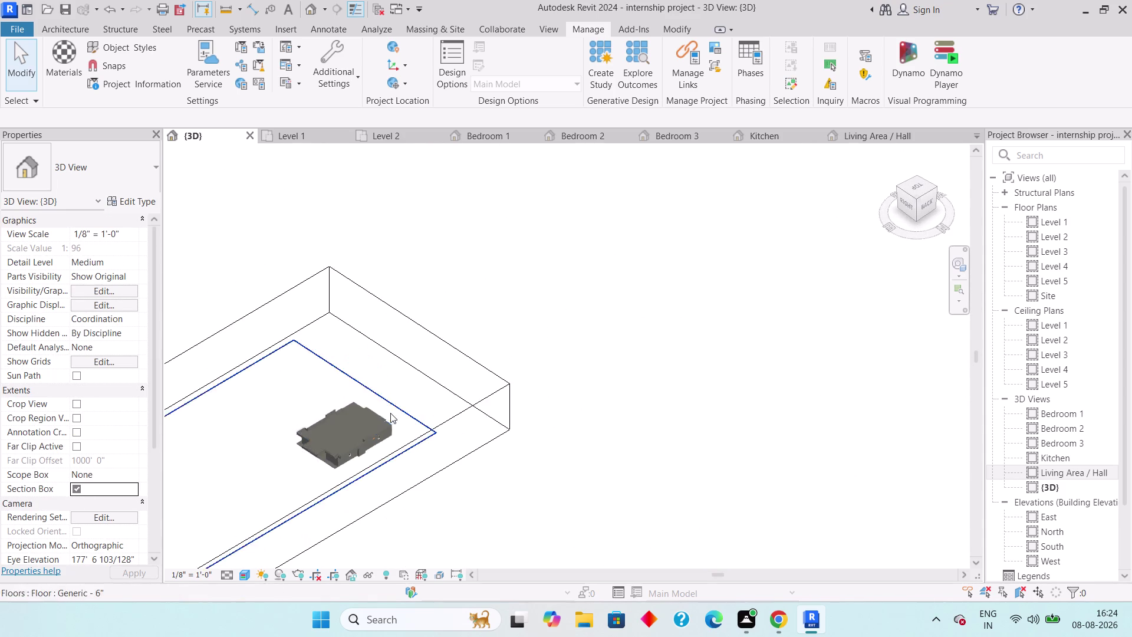
scroll(down, 3)
middle_drag(391, 417, 313, 563)
scroll(down, 3)
middle_drag(465, 448, 459, 489)
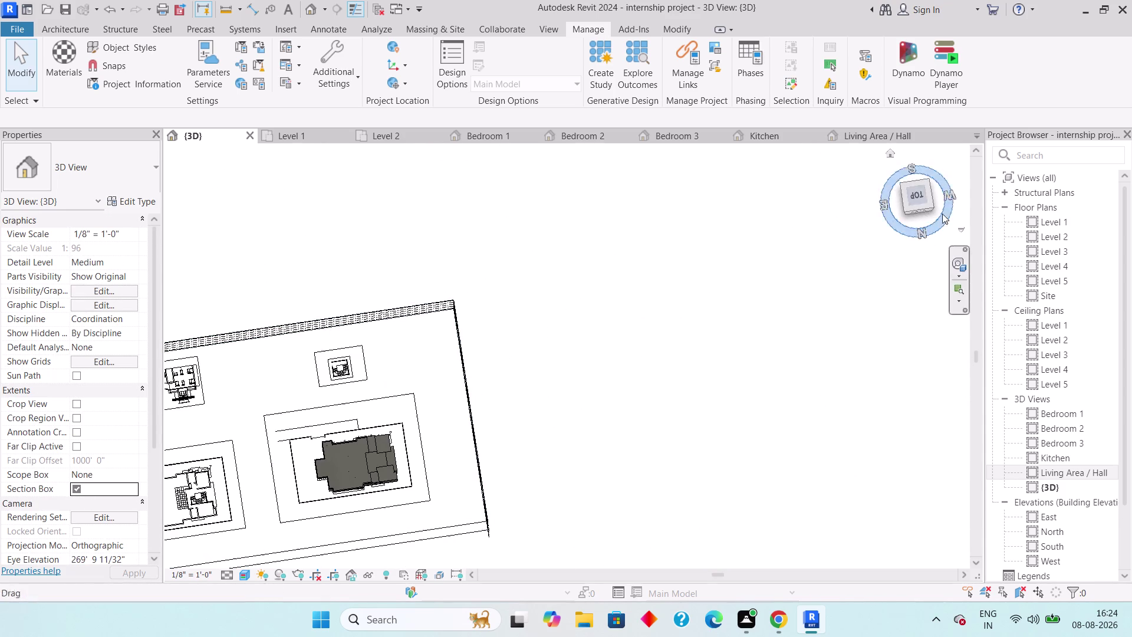
click(914, 193)
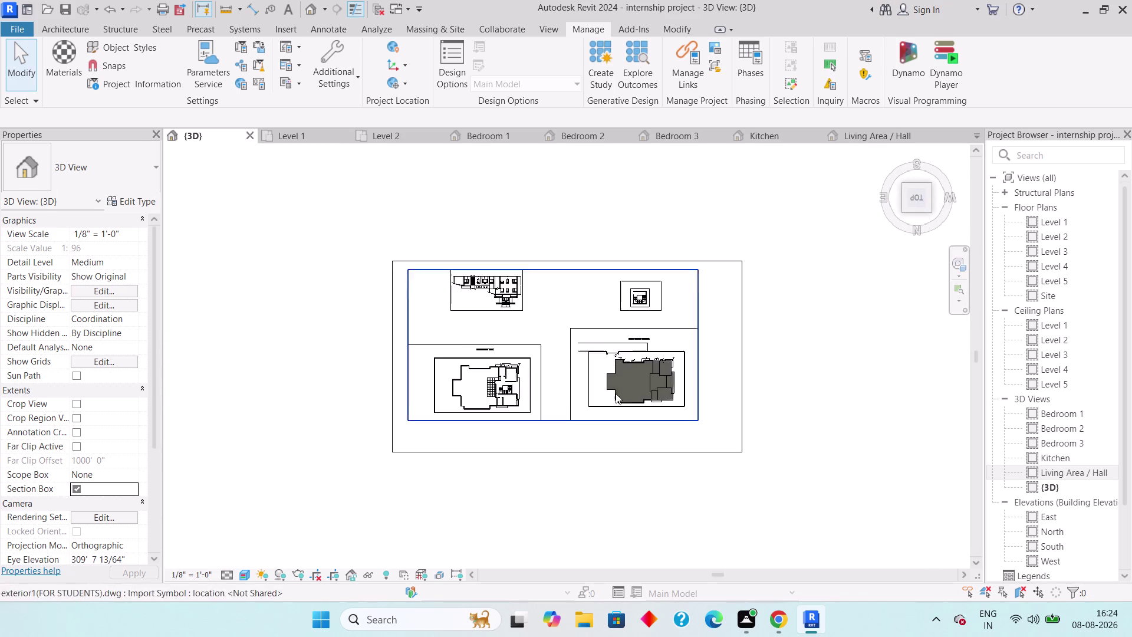
scroll(up, 3)
click(740, 362)
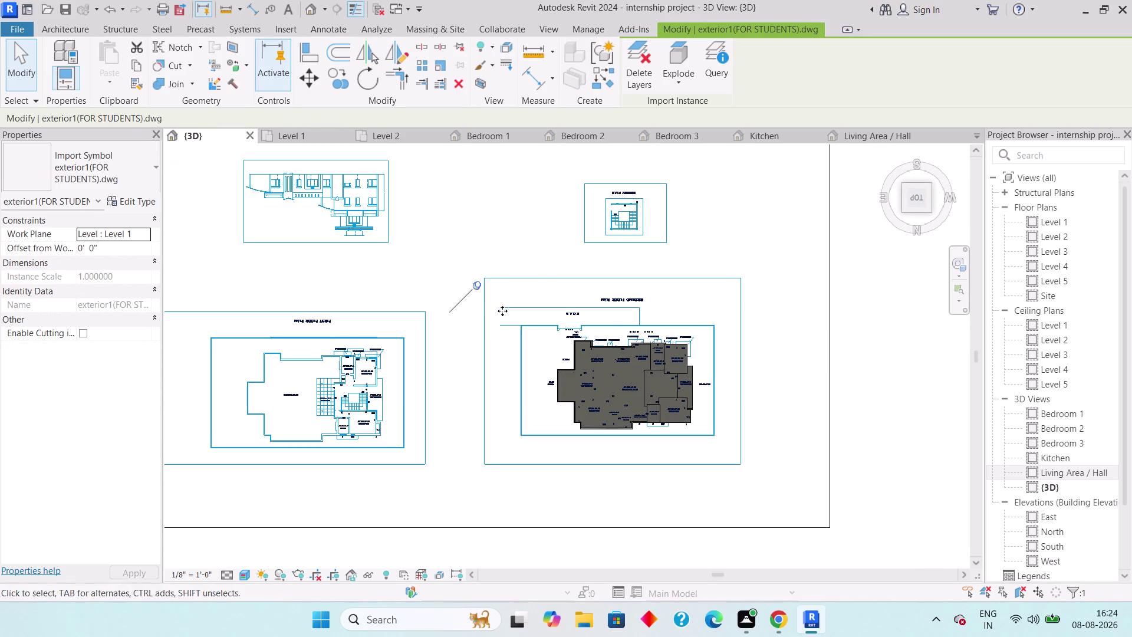
scroll(up, 3)
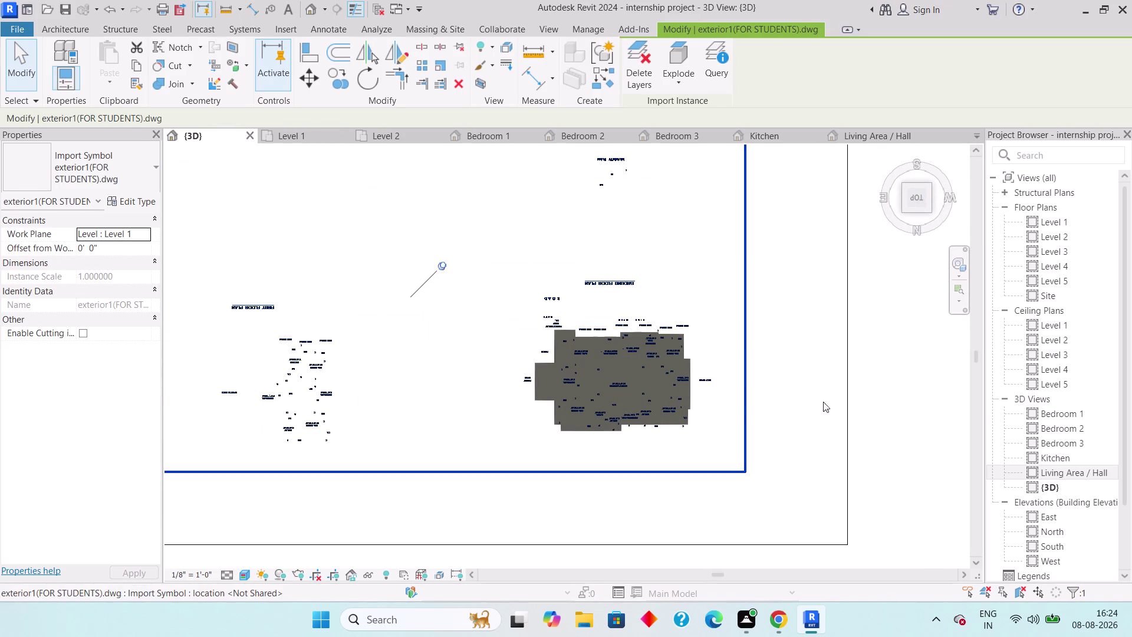
Select the section box and drag one side inward up to the house.
click(846, 389)
middle_drag(854, 376, 816, 401)
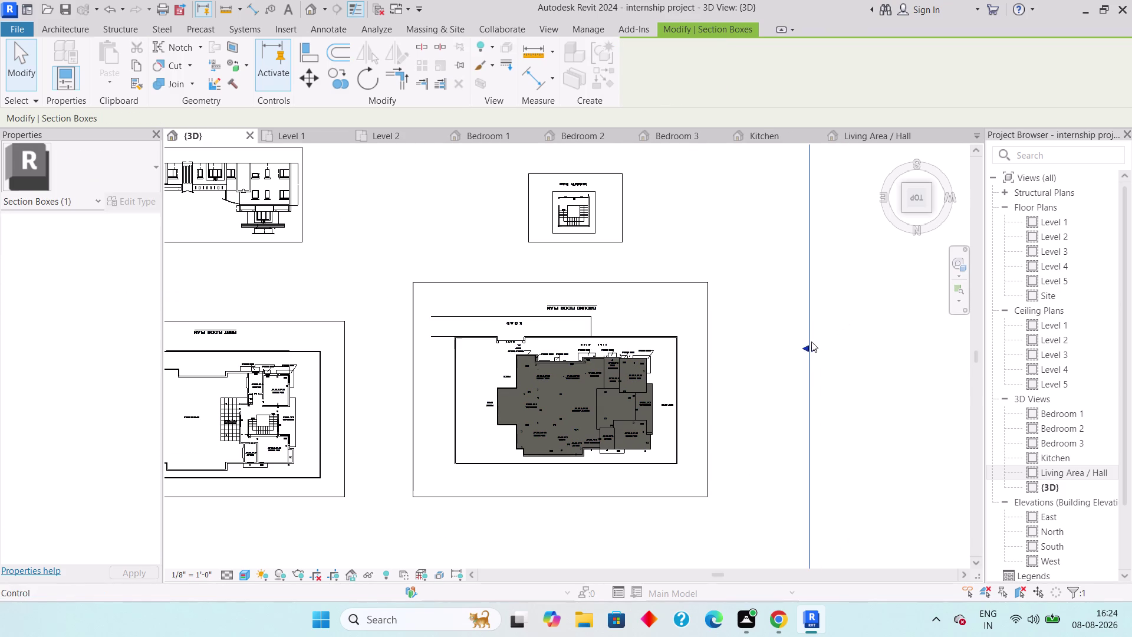
drag(813, 345, 608, 378)
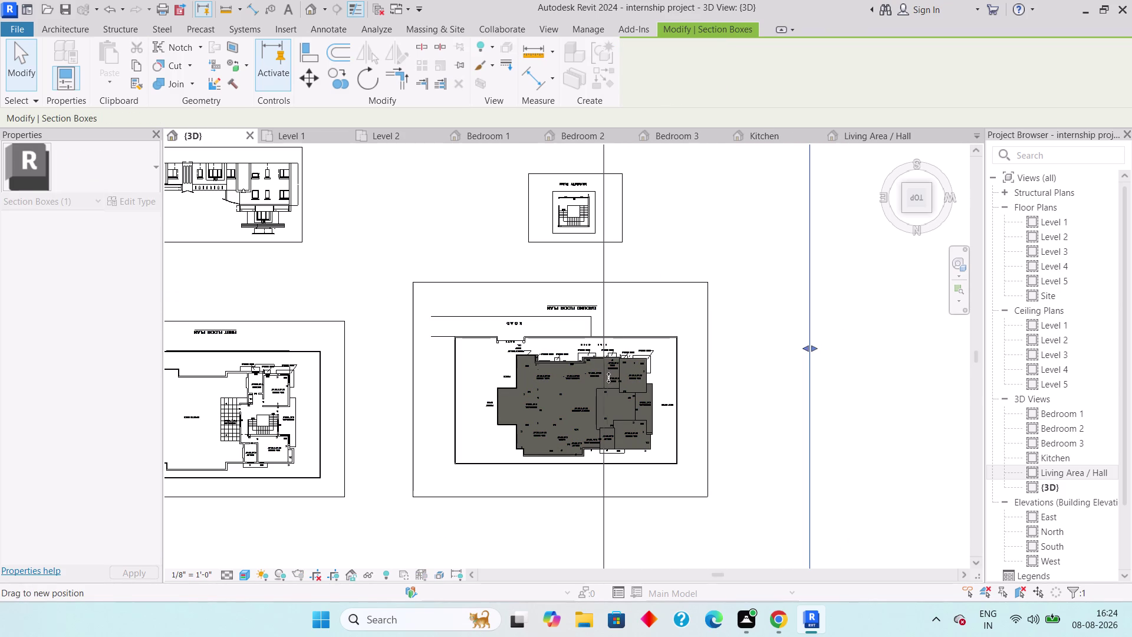
drag(607, 378, 614, 377)
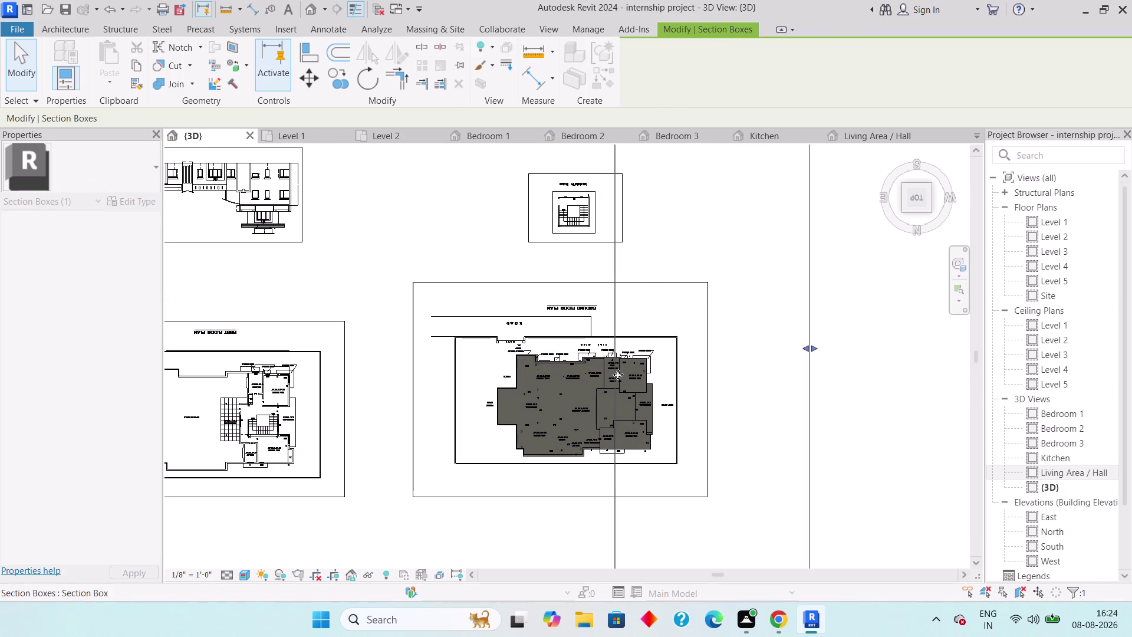
scroll(down, 3)
Orbit and zoom around the boxed house to a side-on view.
middle_drag(642, 399, 502, 214)
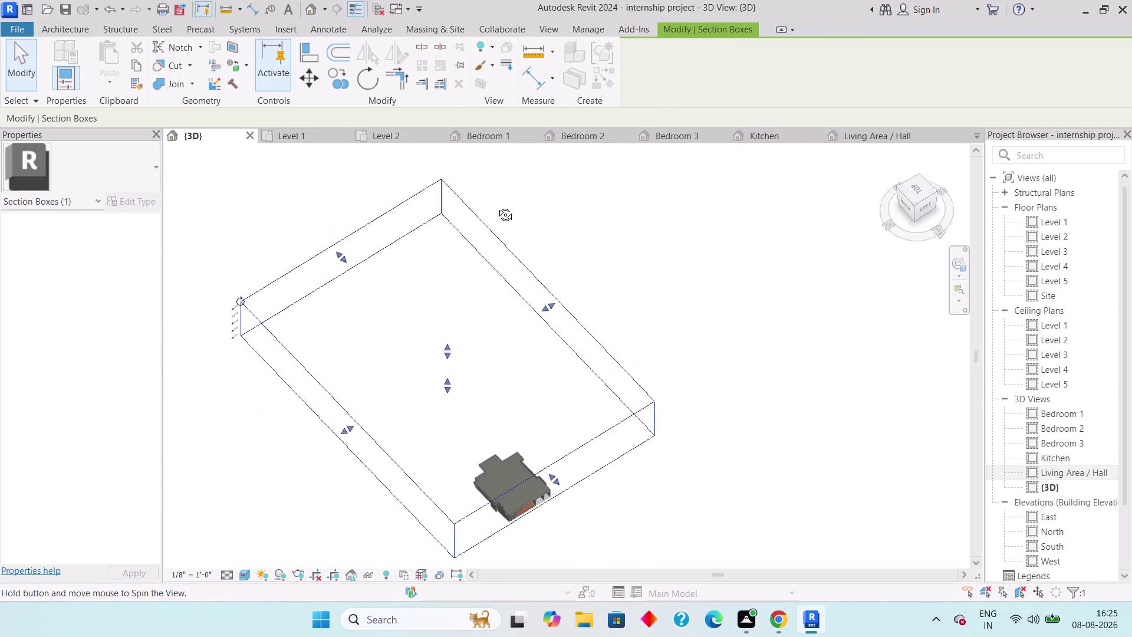
middle_drag(502, 214, 485, 155)
middle_drag(454, 483, 441, 366)
scroll(up, 3)
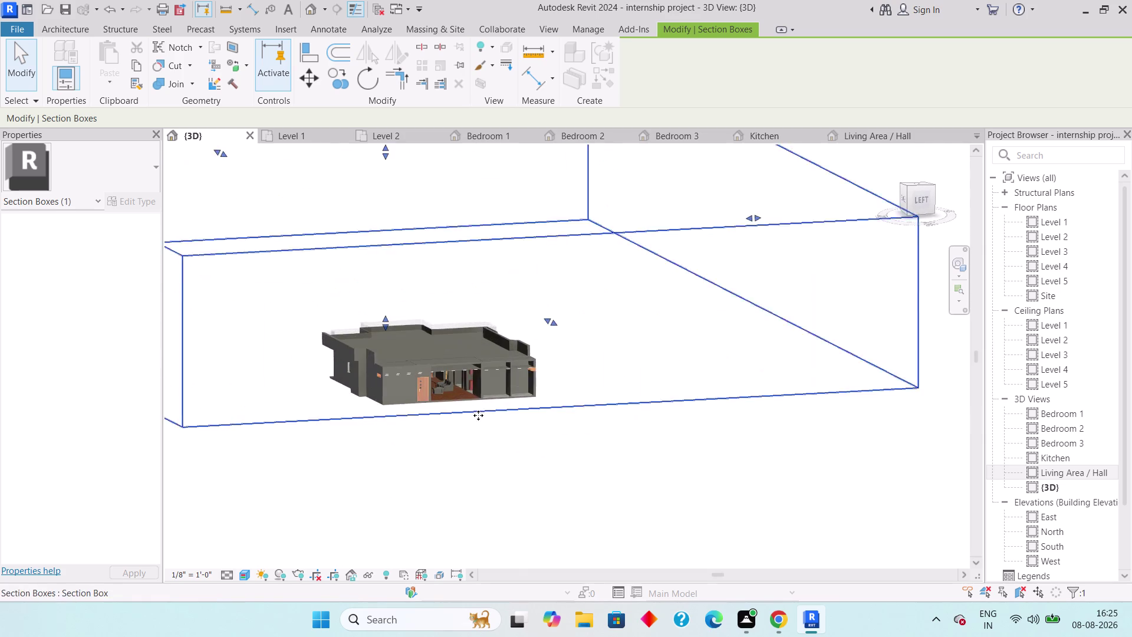
scroll(up, 3)
middle_drag(485, 446, 503, 428)
middle_drag(496, 441, 511, 563)
middle_drag(485, 426, 477, 500)
scroll(down, 3)
middle_drag(472, 446, 478, 418)
scroll(up, 3)
Pan into the cut-open living room seating, then switch to the Living Area / Hall view.
middle_drag(493, 484, 494, 485)
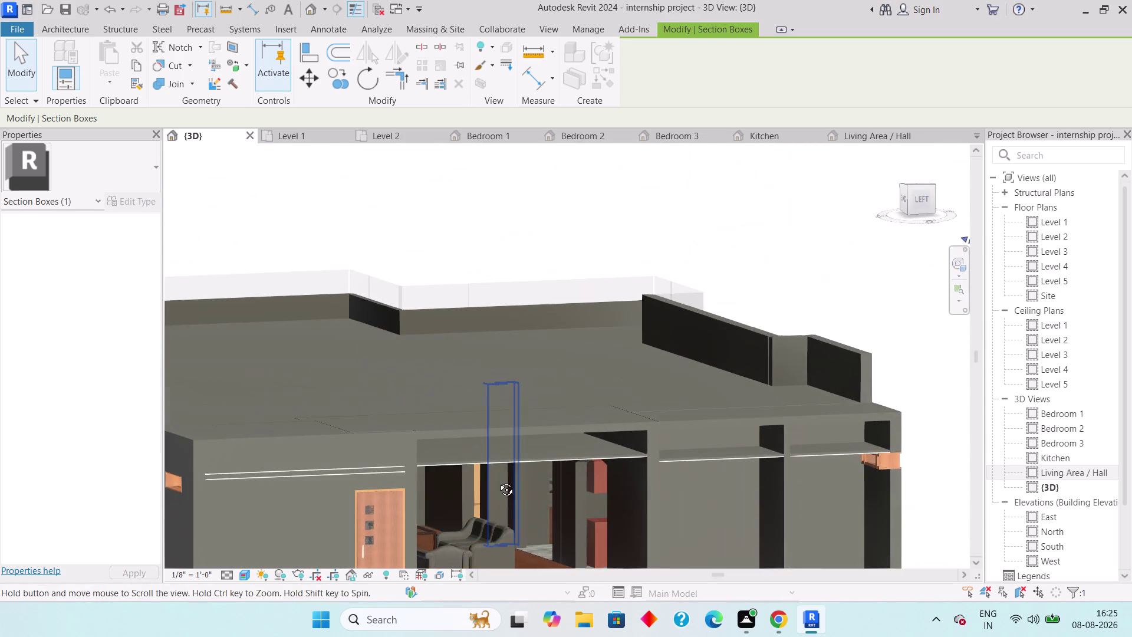
middle_drag(494, 485, 500, 478)
scroll(up, 3)
middle_drag(621, 493, 609, 484)
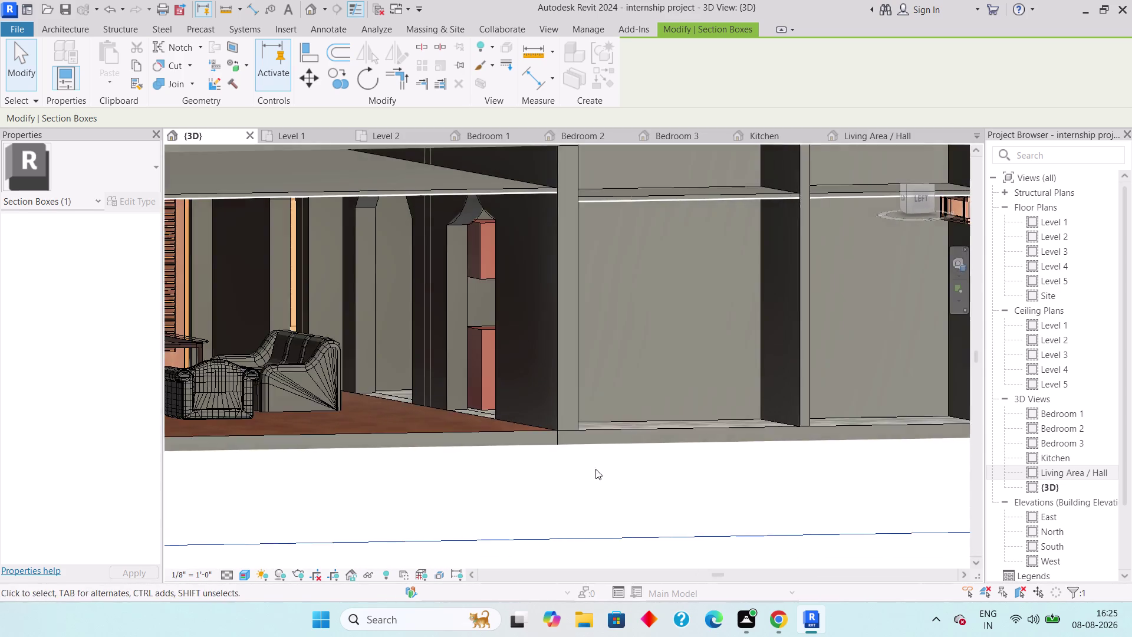
middle_drag(594, 468, 775, 486)
middle_drag(758, 483, 744, 479)
middle_drag(730, 468, 1092, 496)
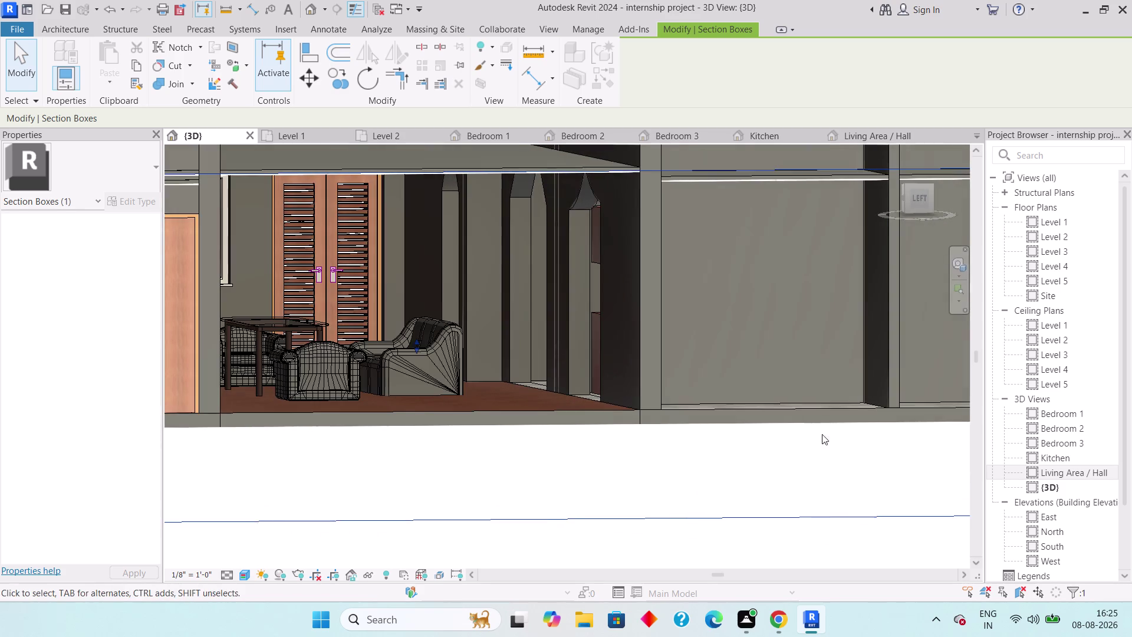
middle_drag(821, 433, 814, 444)
middle_drag(715, 448, 985, 416)
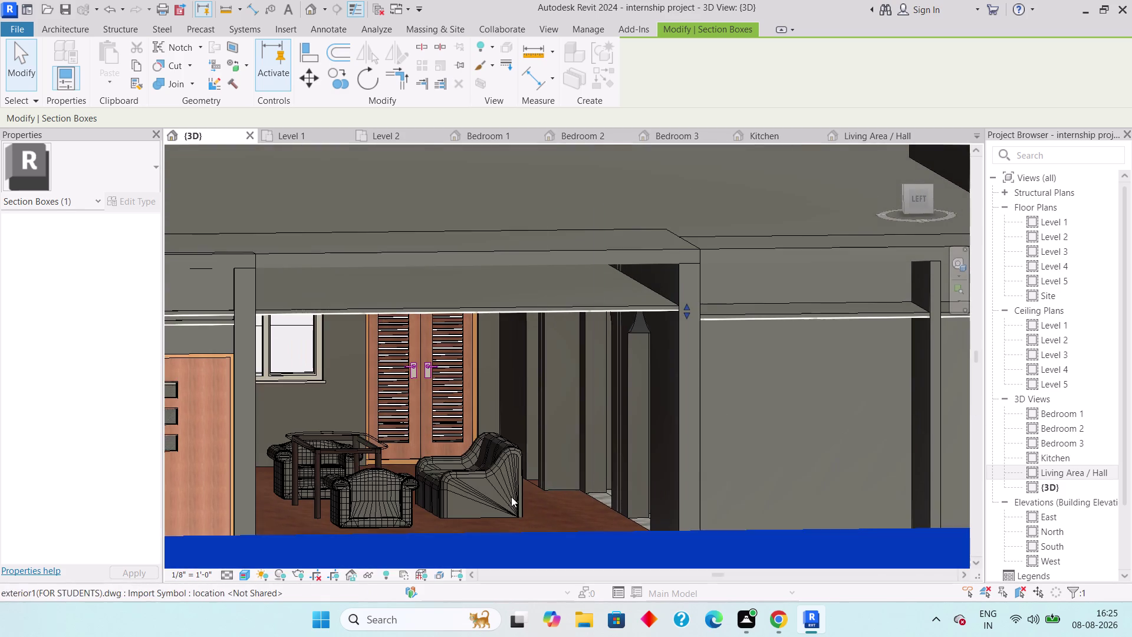
scroll(up, 3)
middle_drag(566, 499, 662, 502)
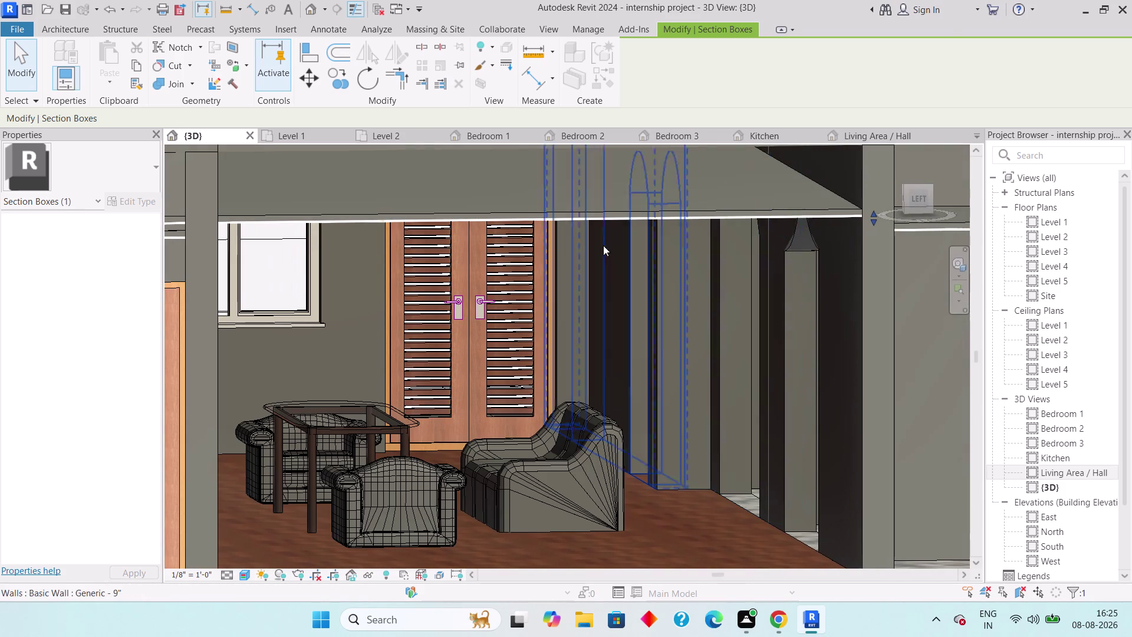
click(872, 133)
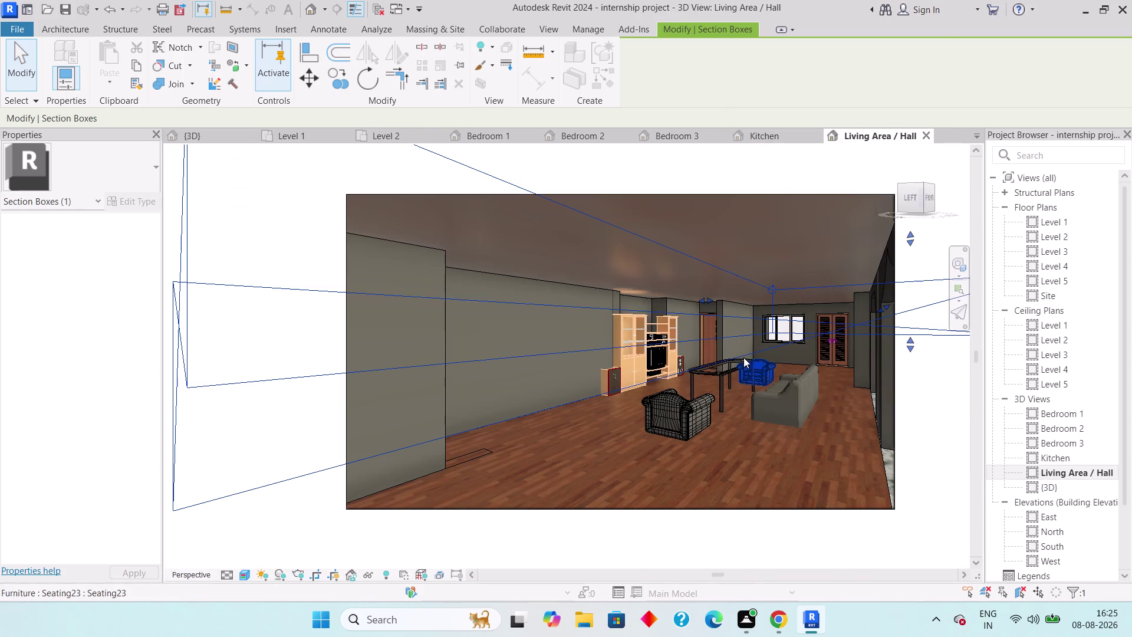
Go through the Bedroom 3 and Bedroom 2 views to Bedroom 1, clearing the selection.
click(775, 132)
click(653, 137)
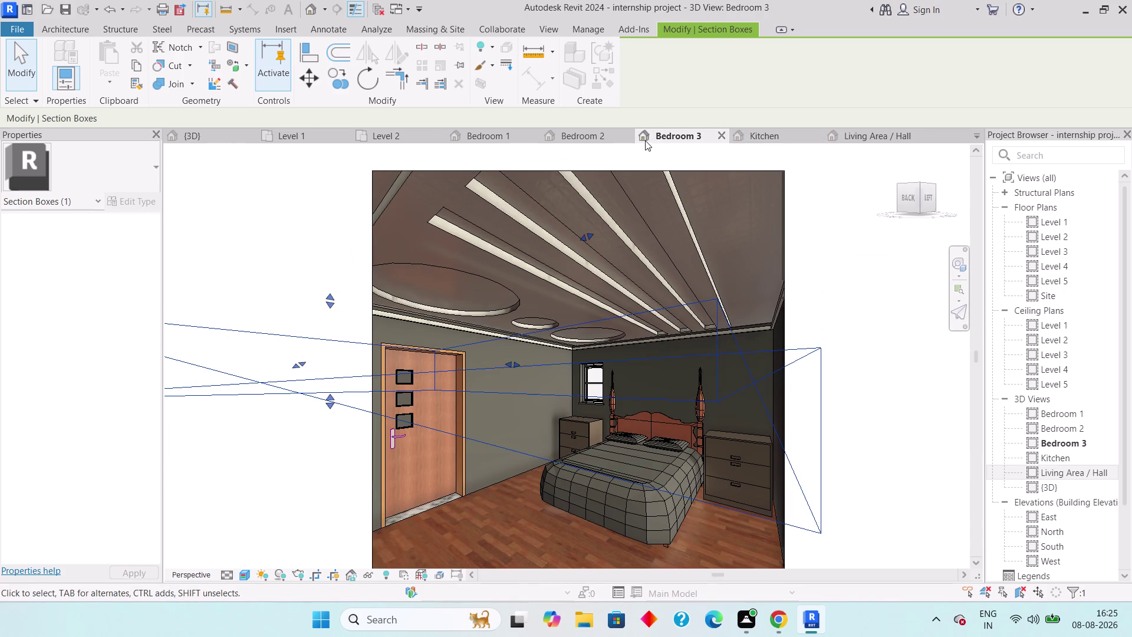
click(598, 132)
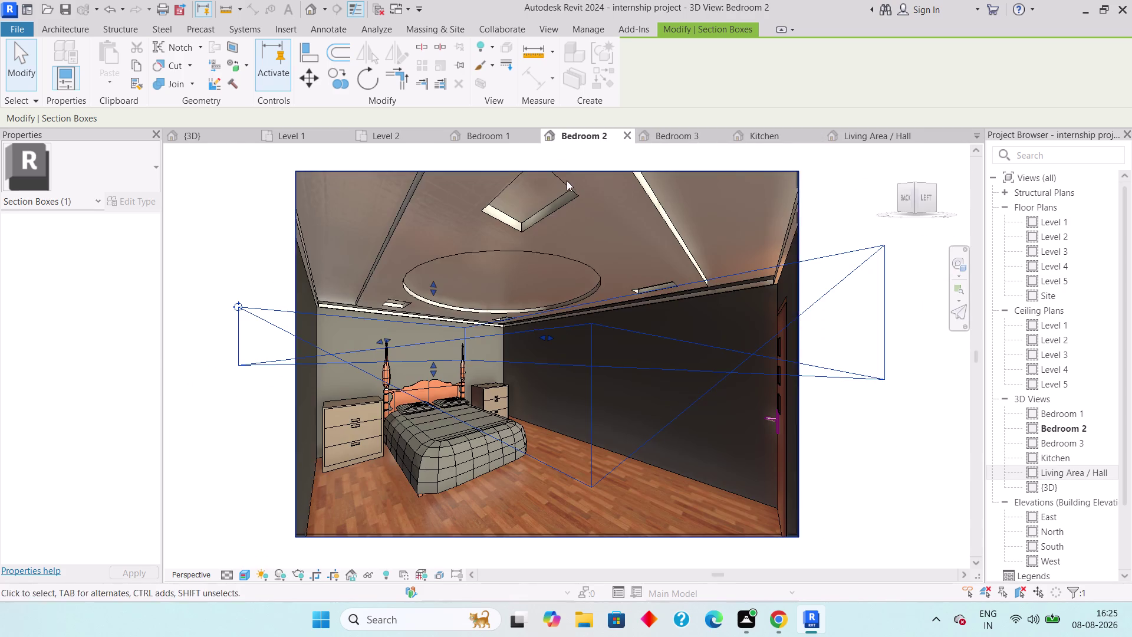
click(497, 135)
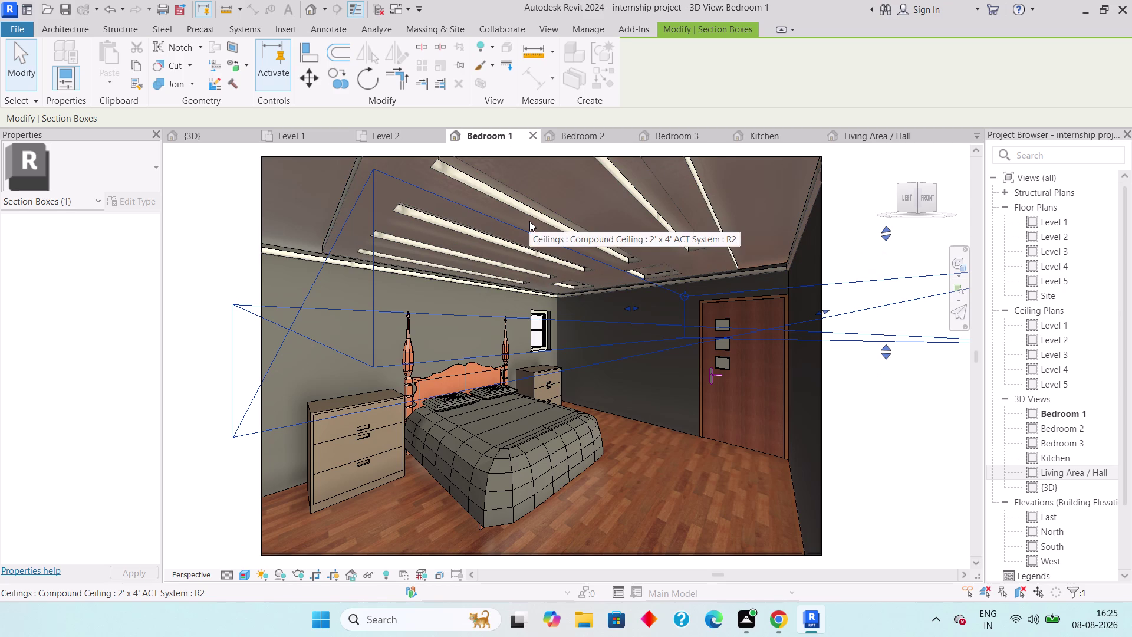
key(Escape)
key(Escape)
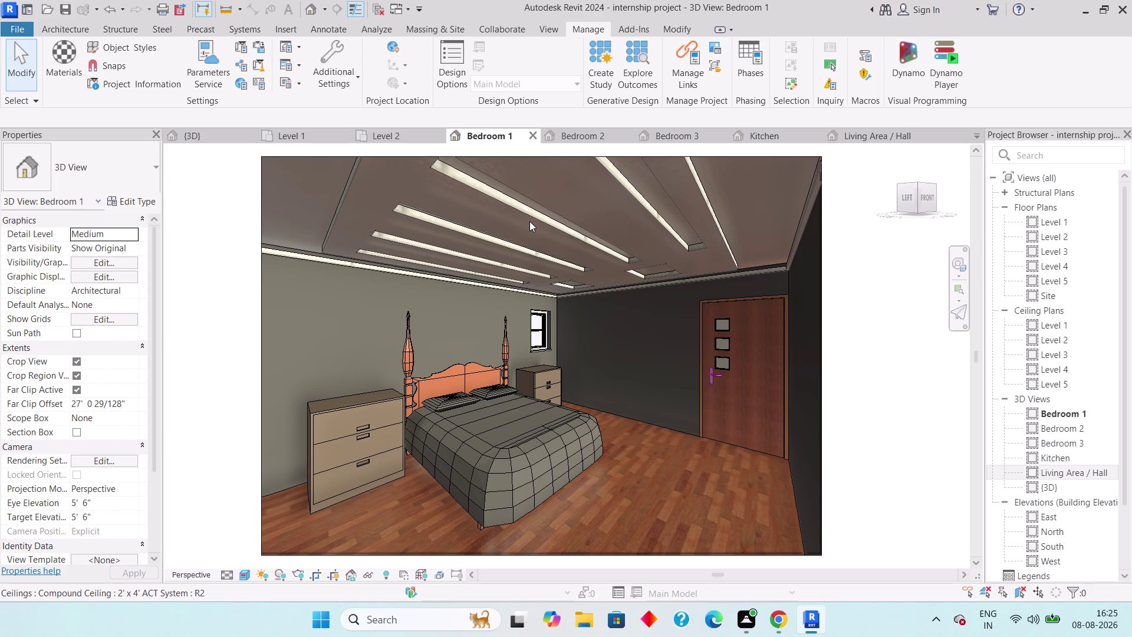
middle_drag(637, 471, 644, 480)
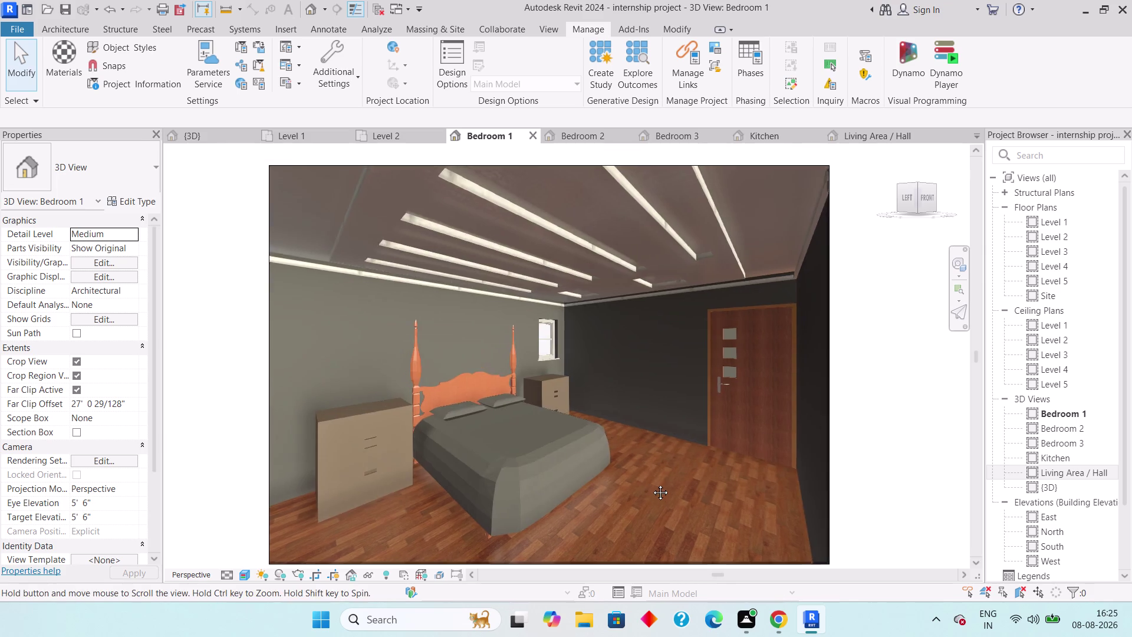
middle_drag(645, 480, 657, 485)
scroll(down, 3)
scroll(up, 3)
middle_drag(661, 483, 674, 477)
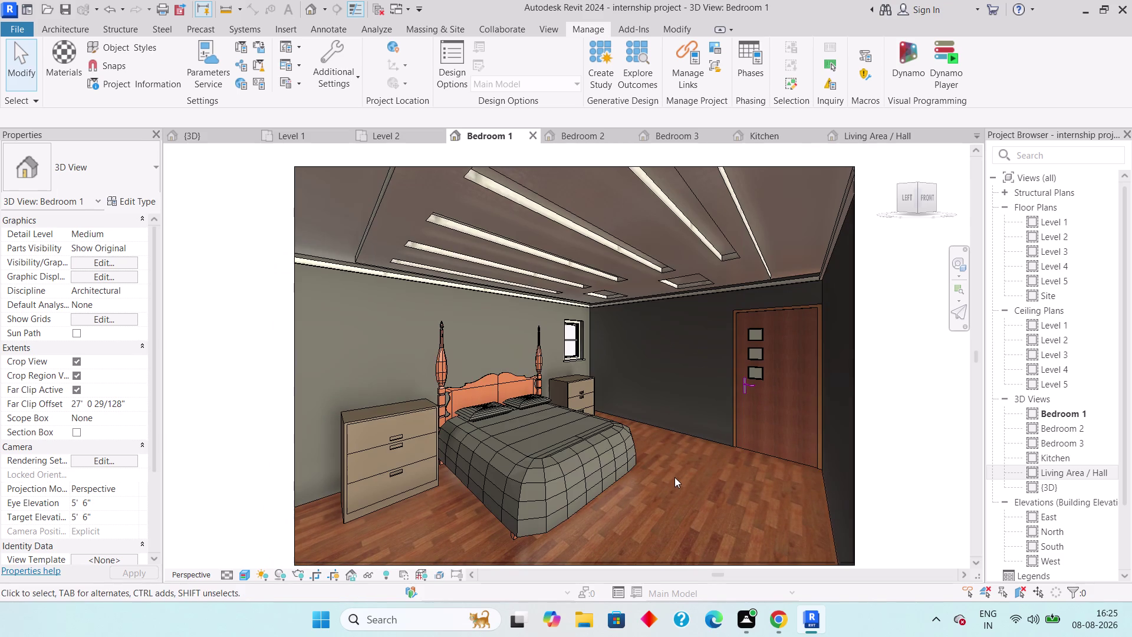
middle_drag(673, 481, 670, 488)
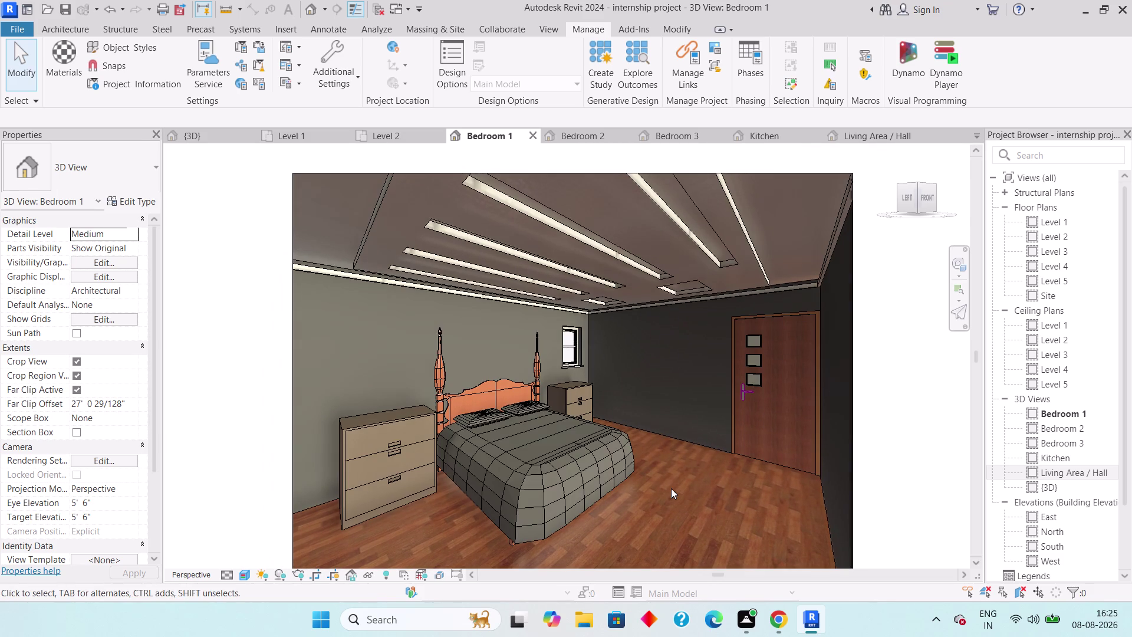